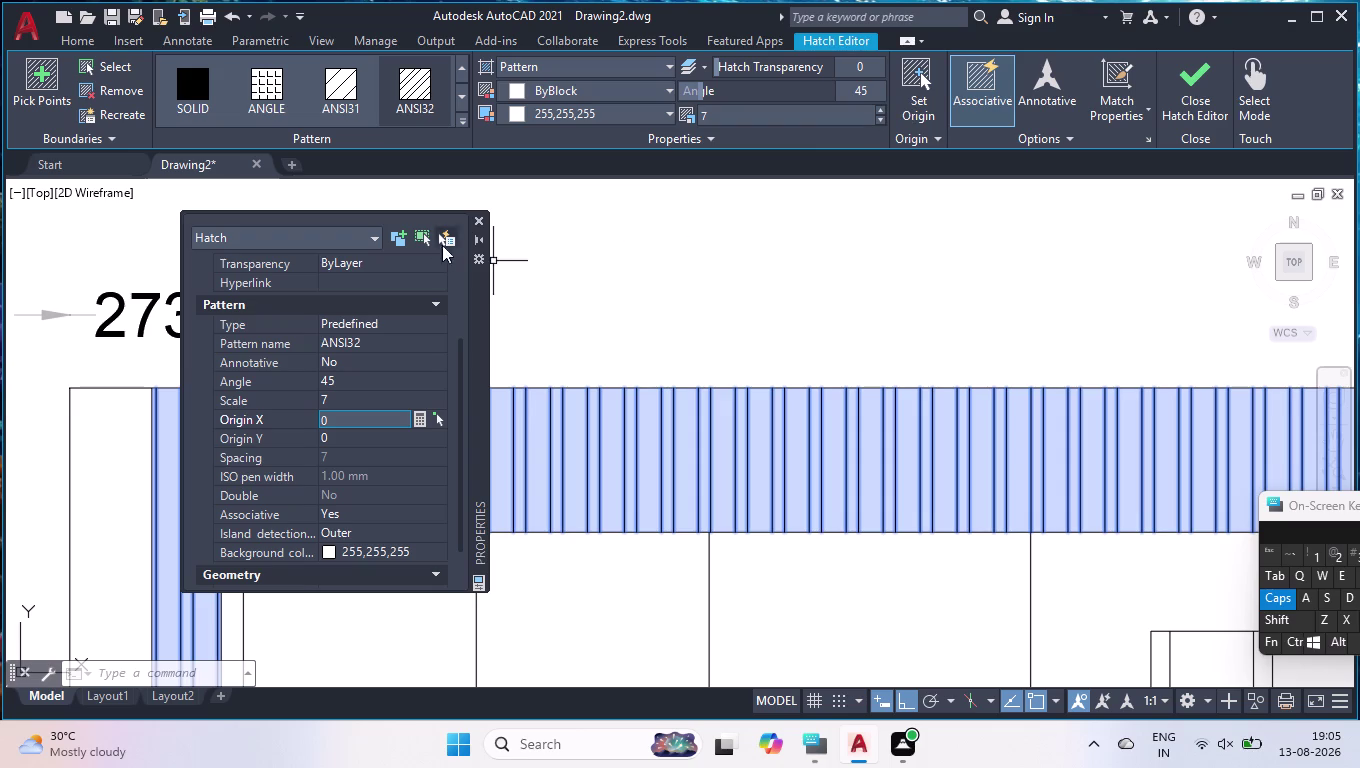
Close the Properties palette and erase the ANSI32 hatch on the top soffit.
click(480, 221)
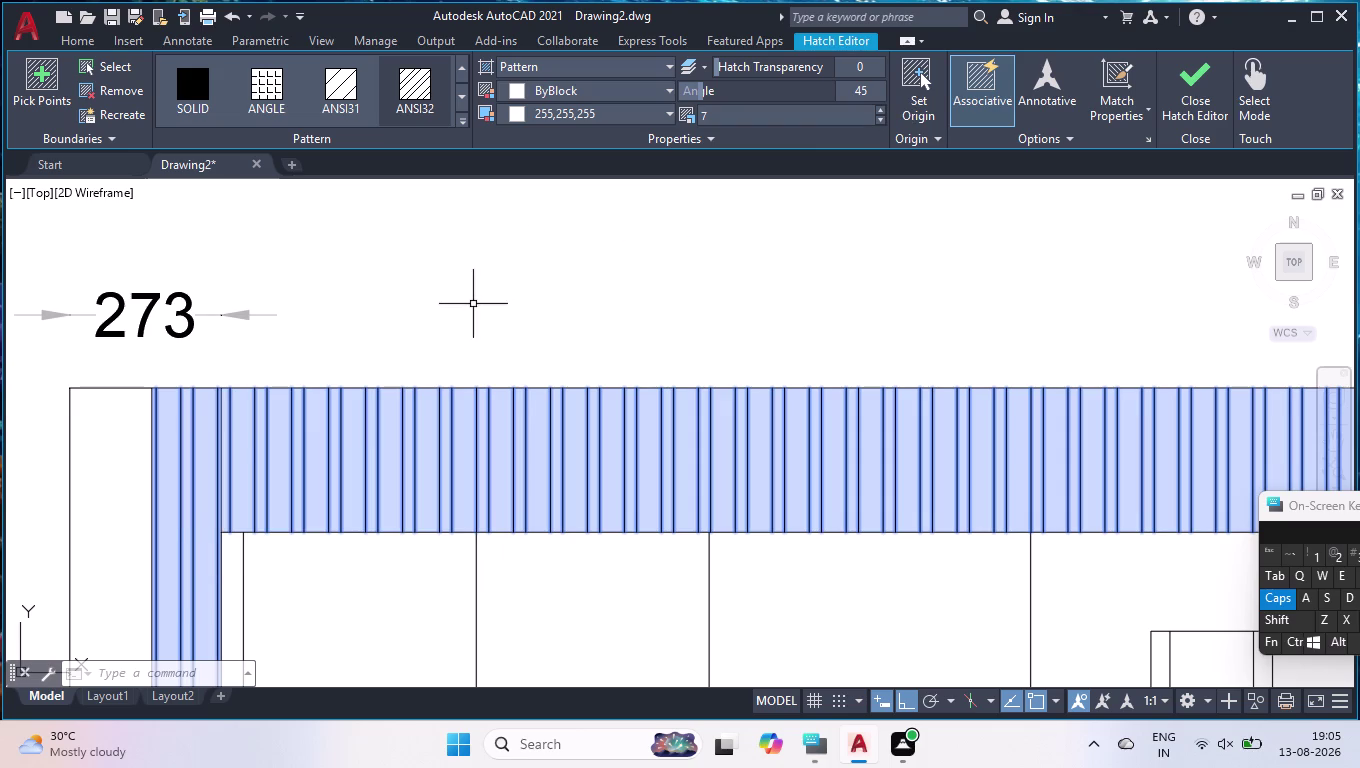
key(Return)
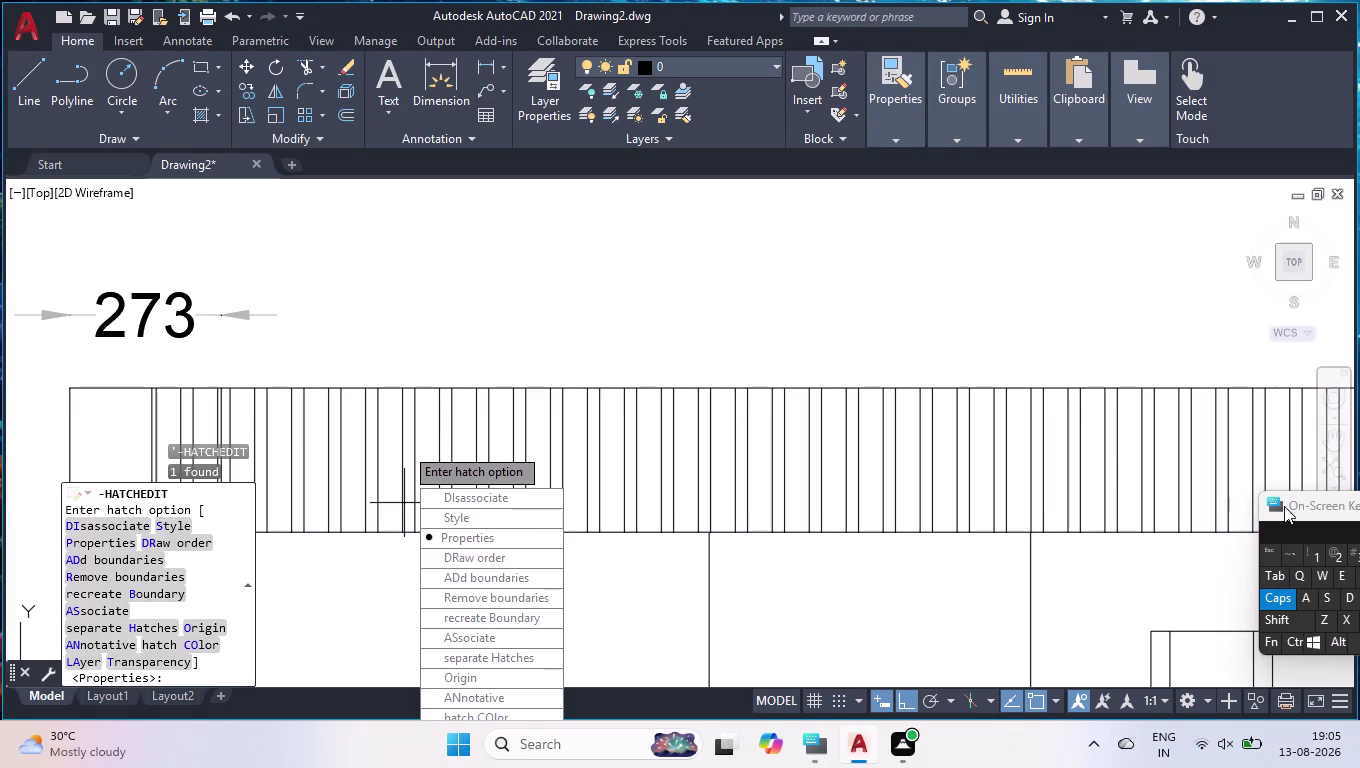
key(Escape)
scroll(down, 3)
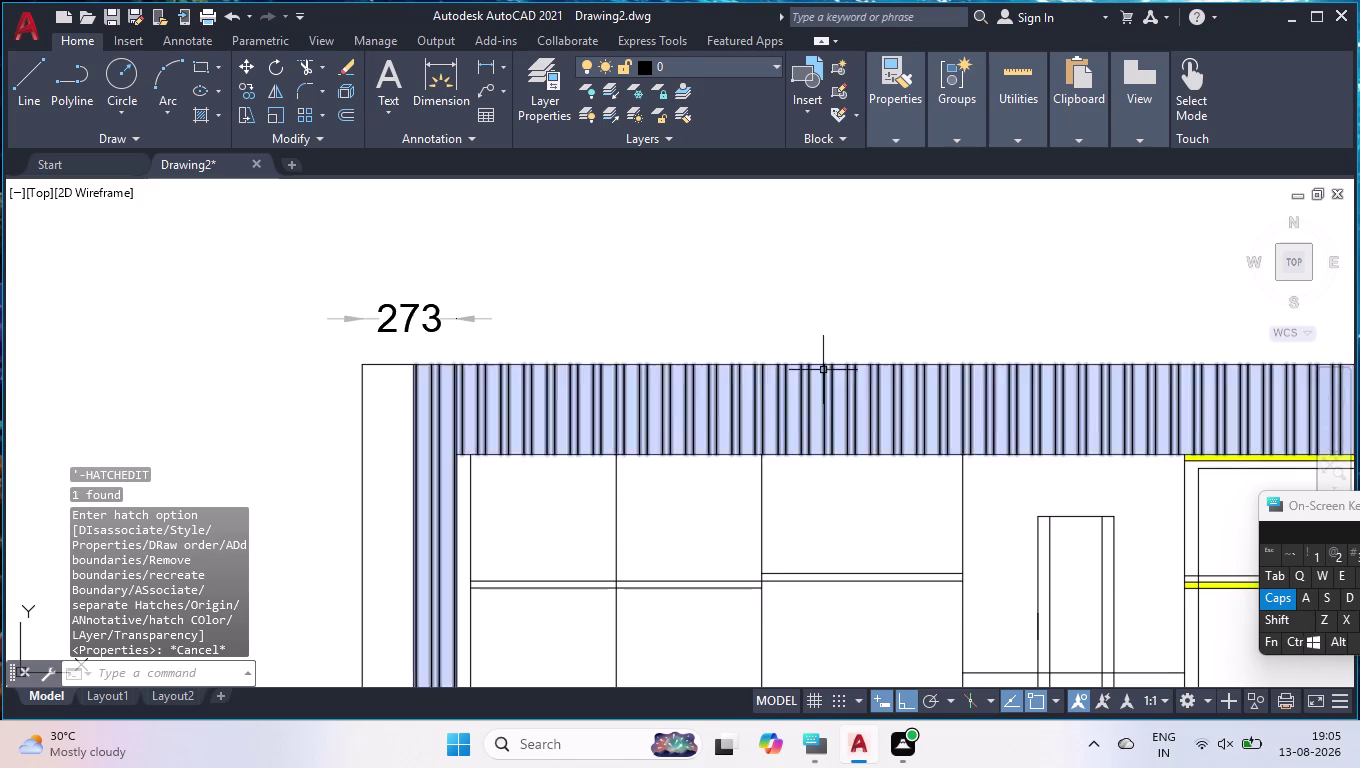
scroll(down, 3)
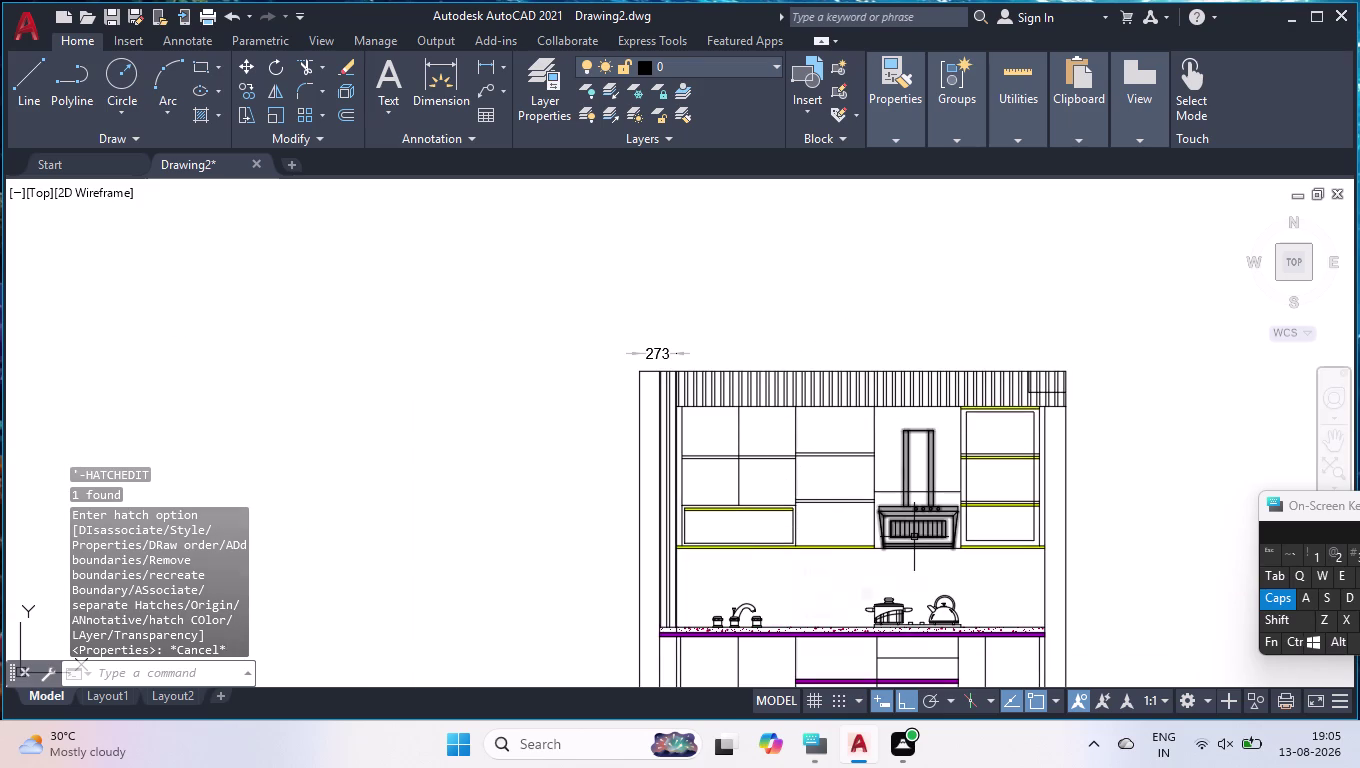
scroll(up, 3)
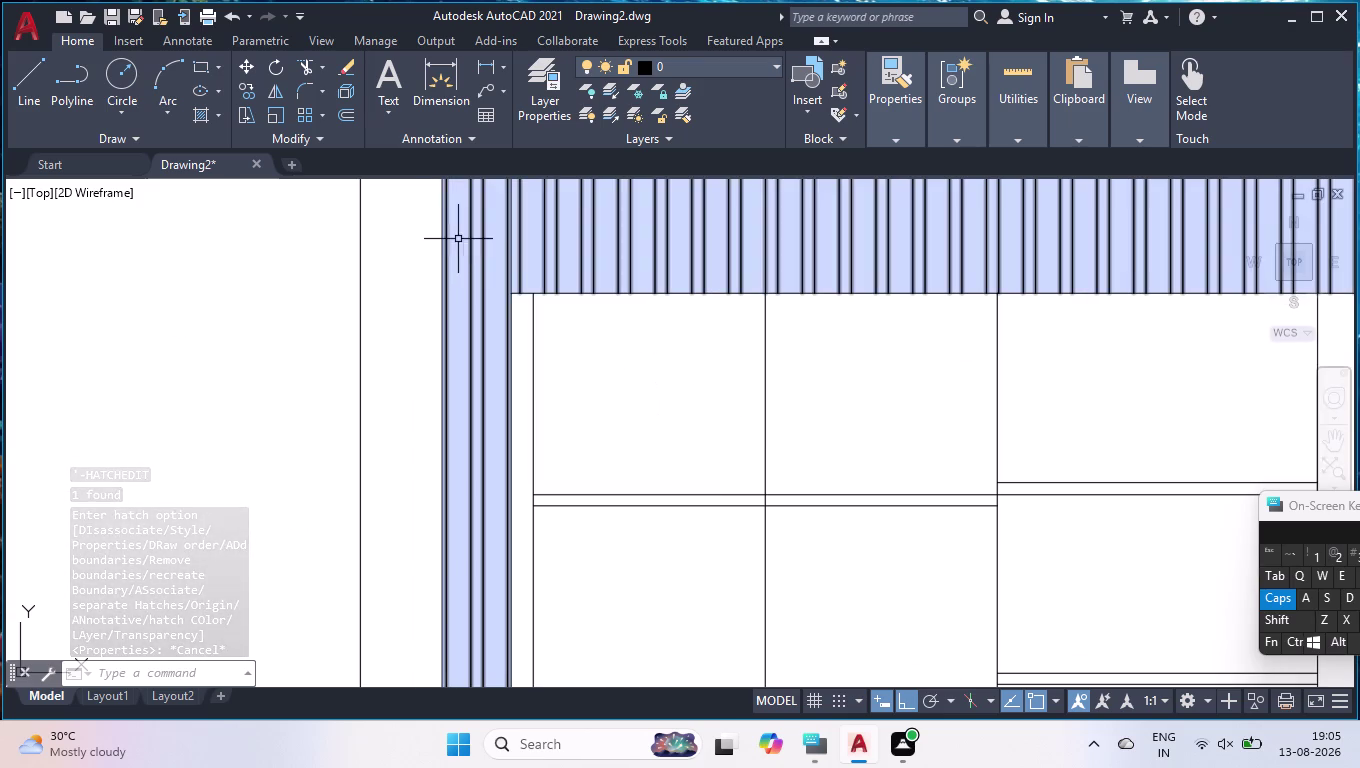
click(485, 286)
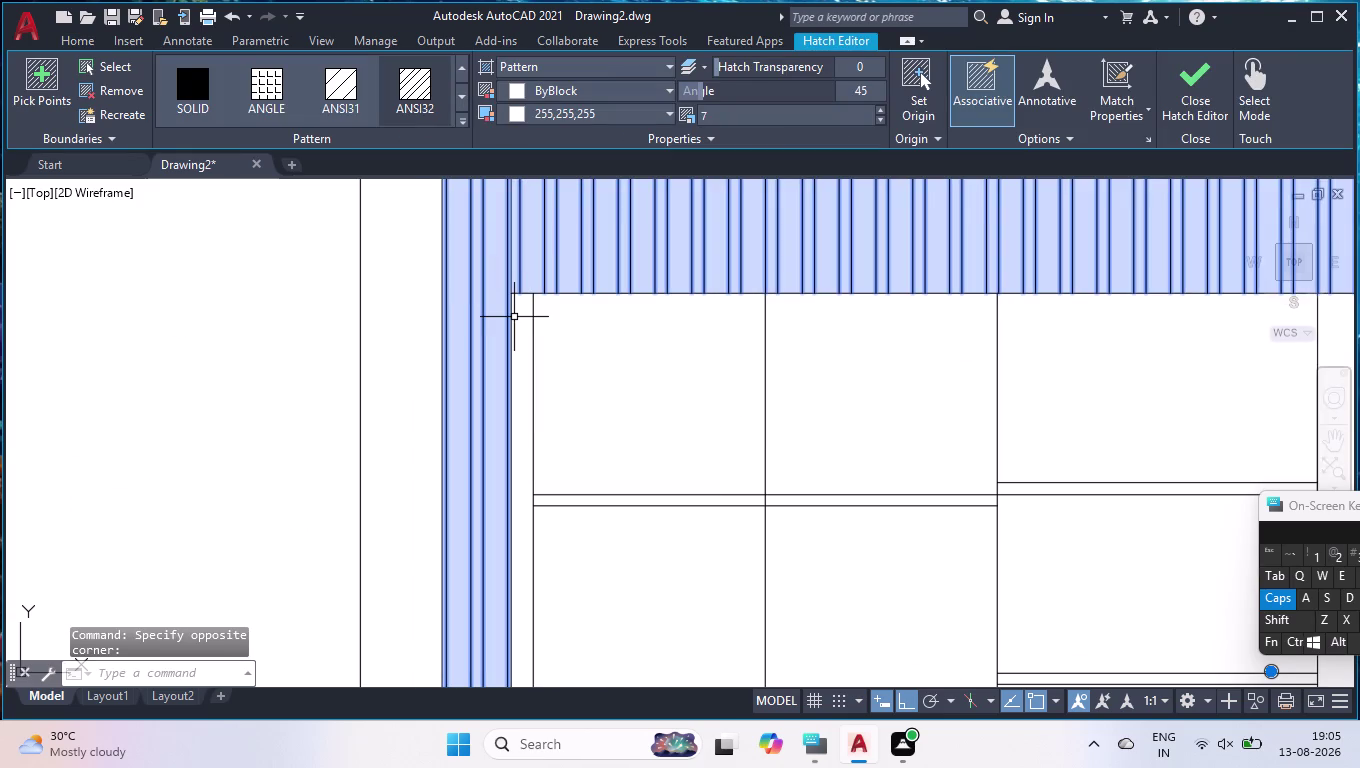
key(Delete)
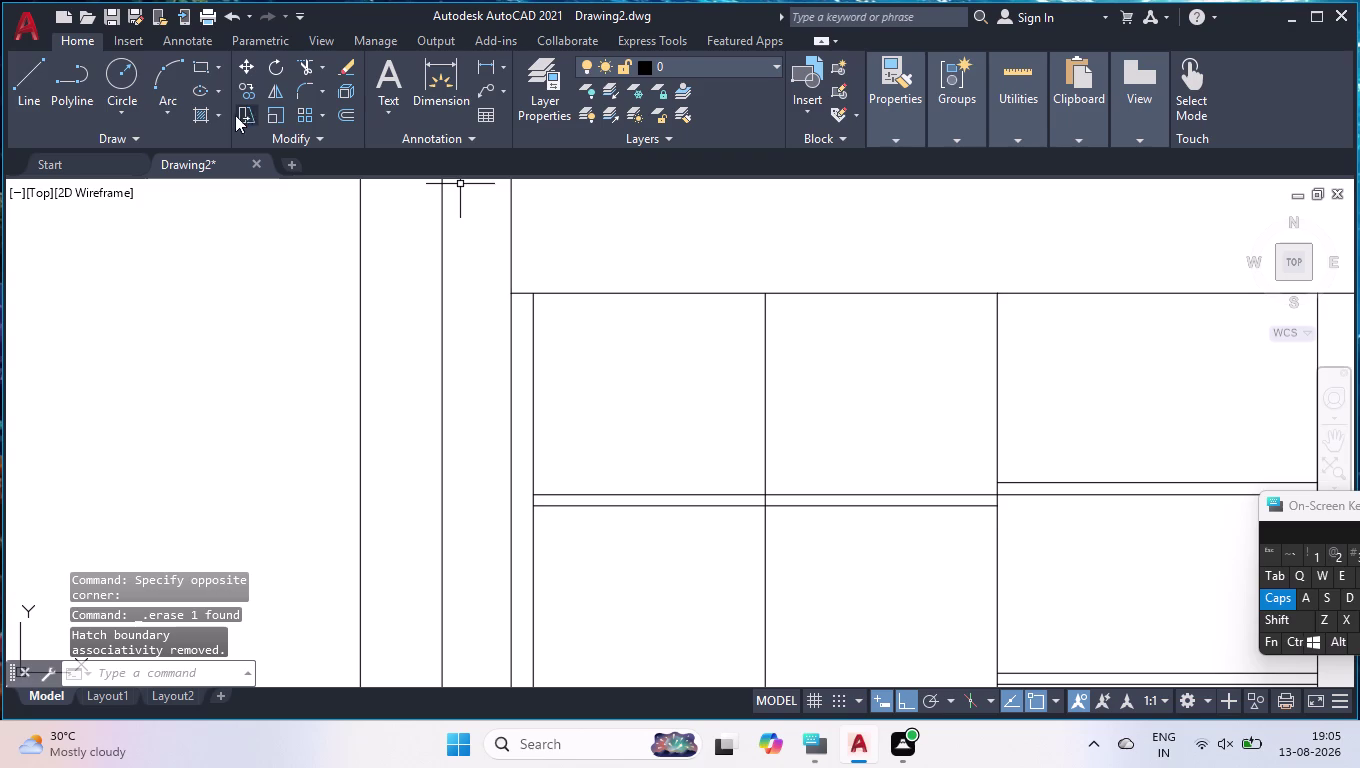
click(201, 115)
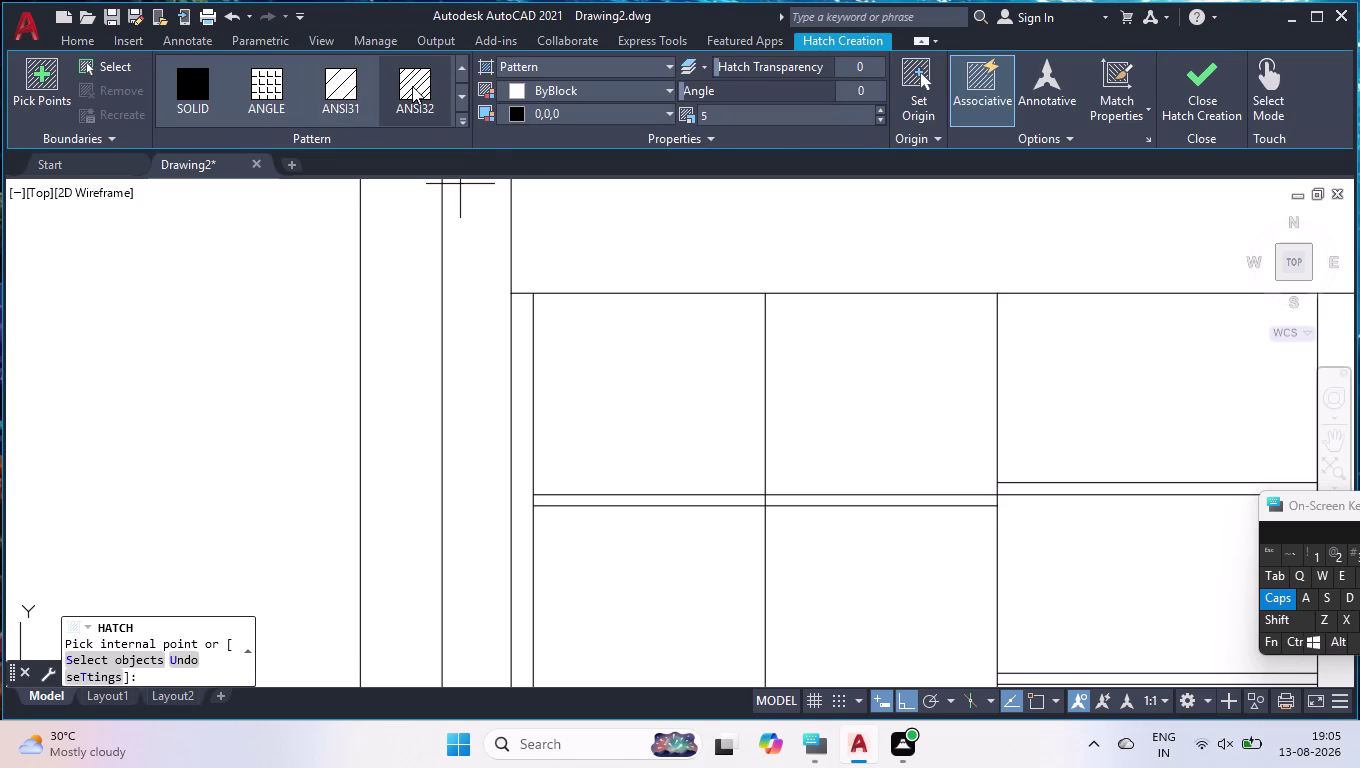
click(649, 232)
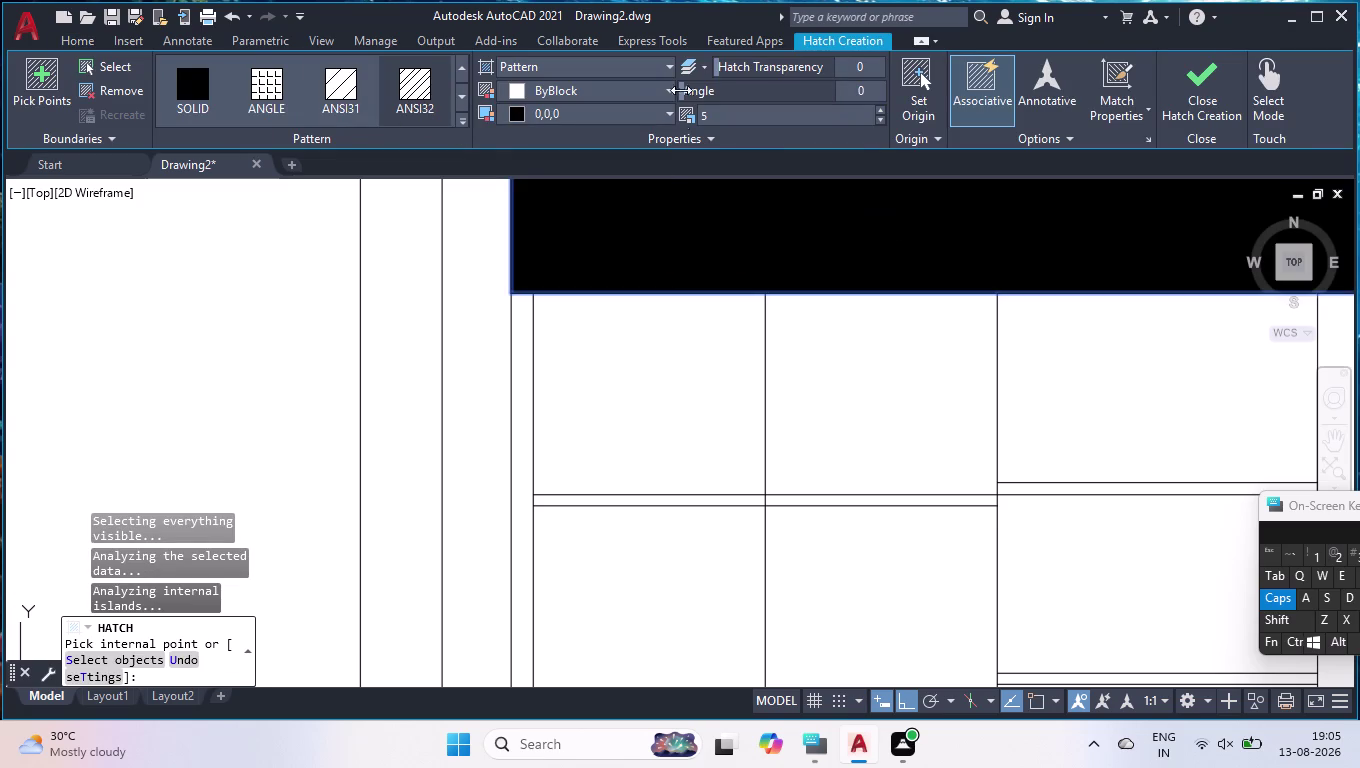
click(625, 117)
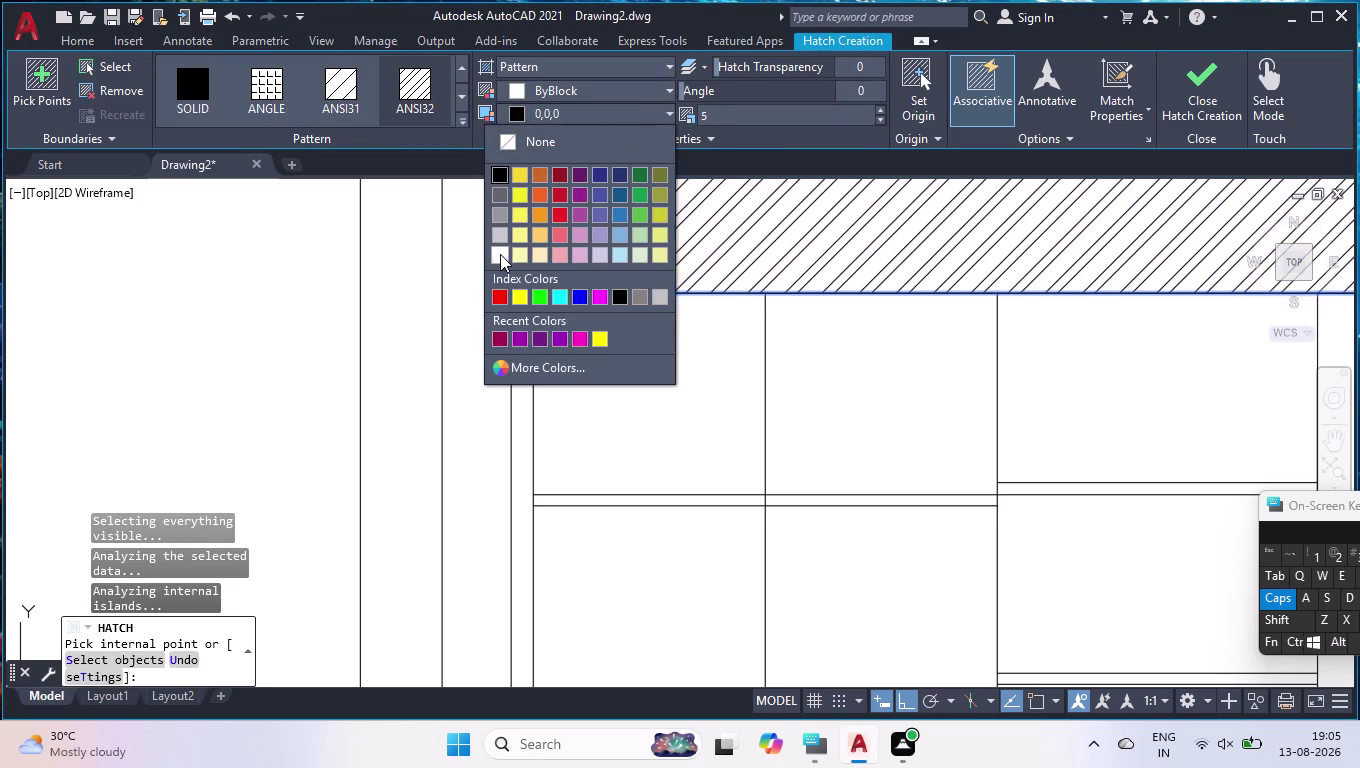
click(500, 254)
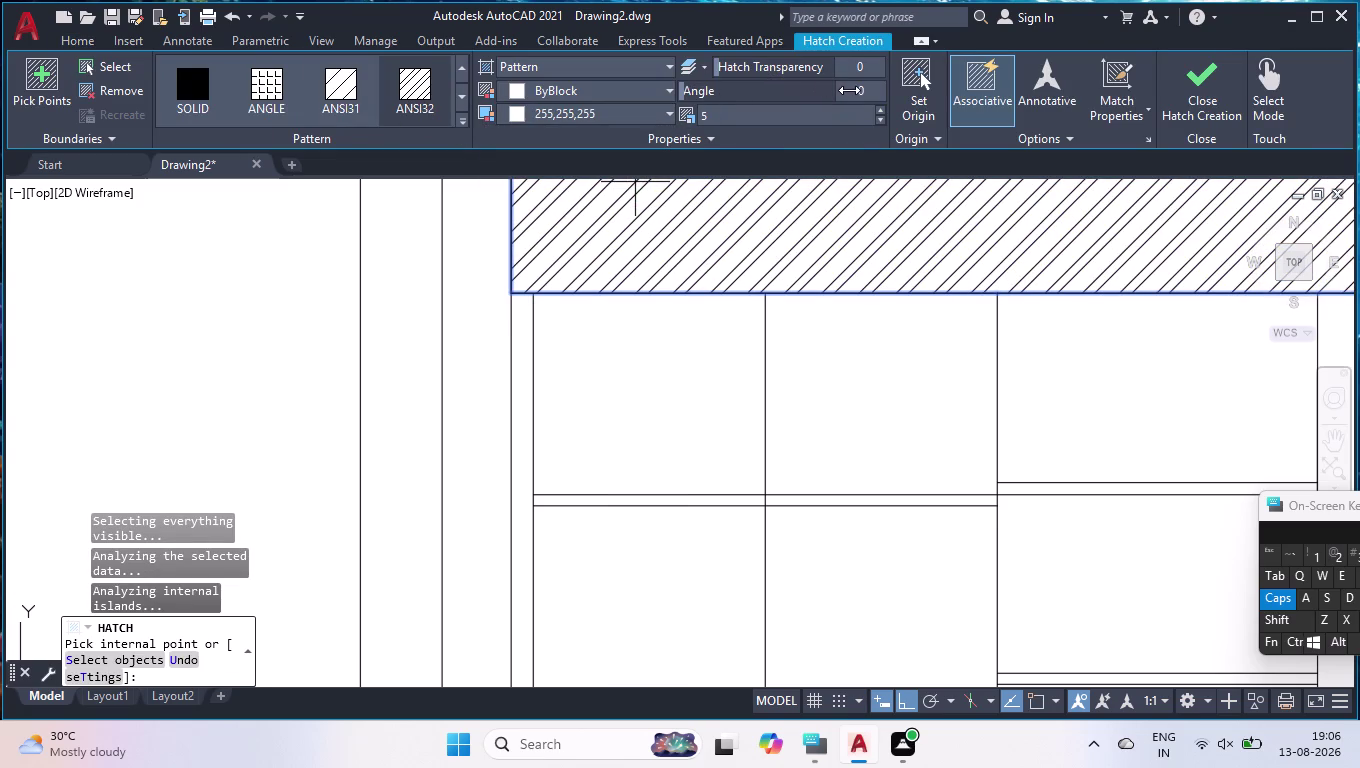
click(851, 90)
text(45)
key(Return)
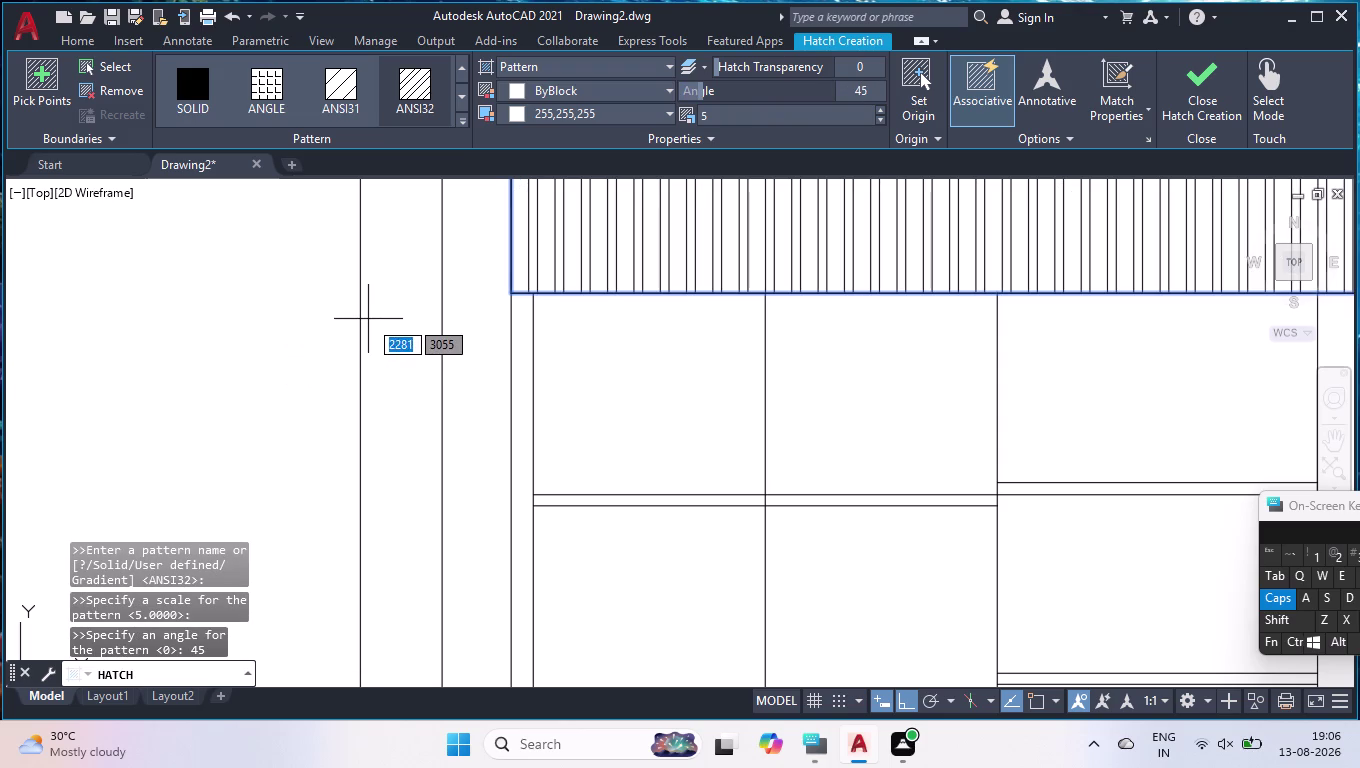
click(375, 318)
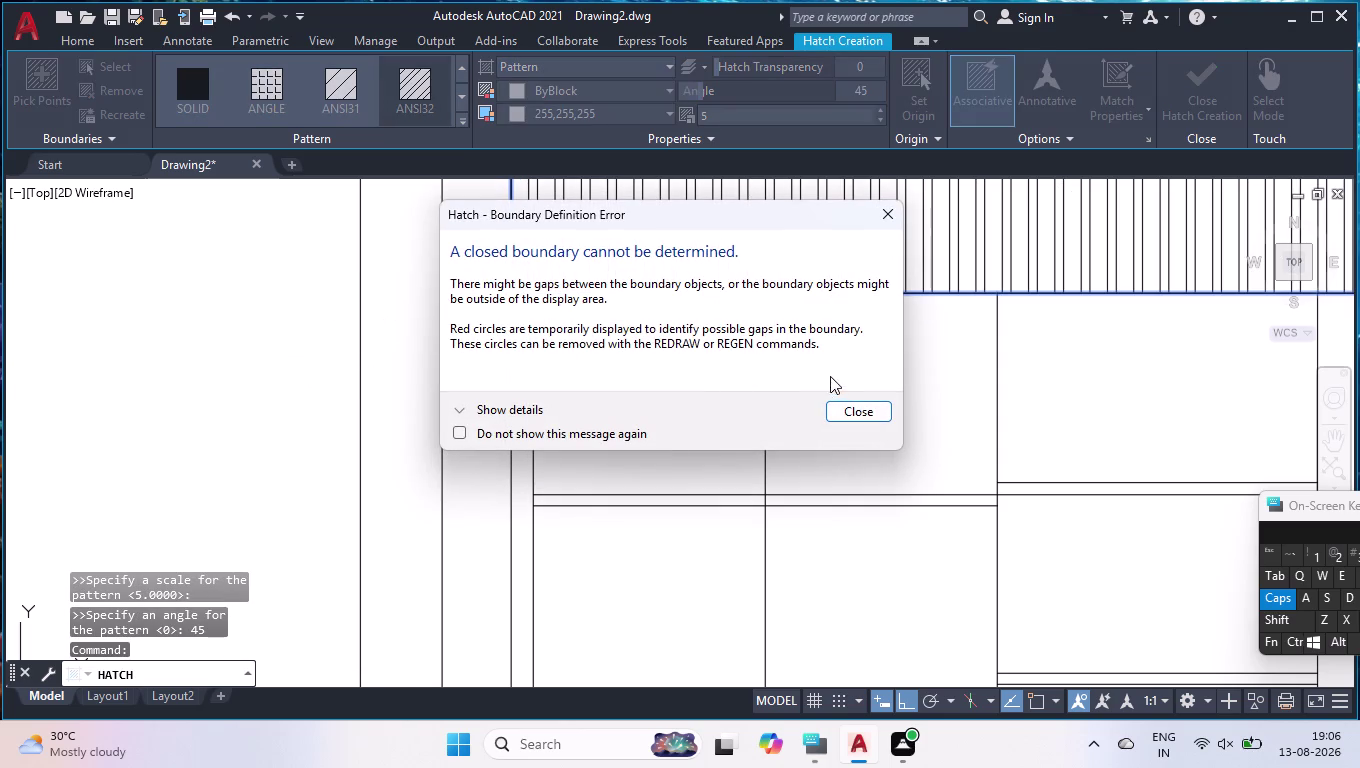
click(856, 410)
scroll(down, 3)
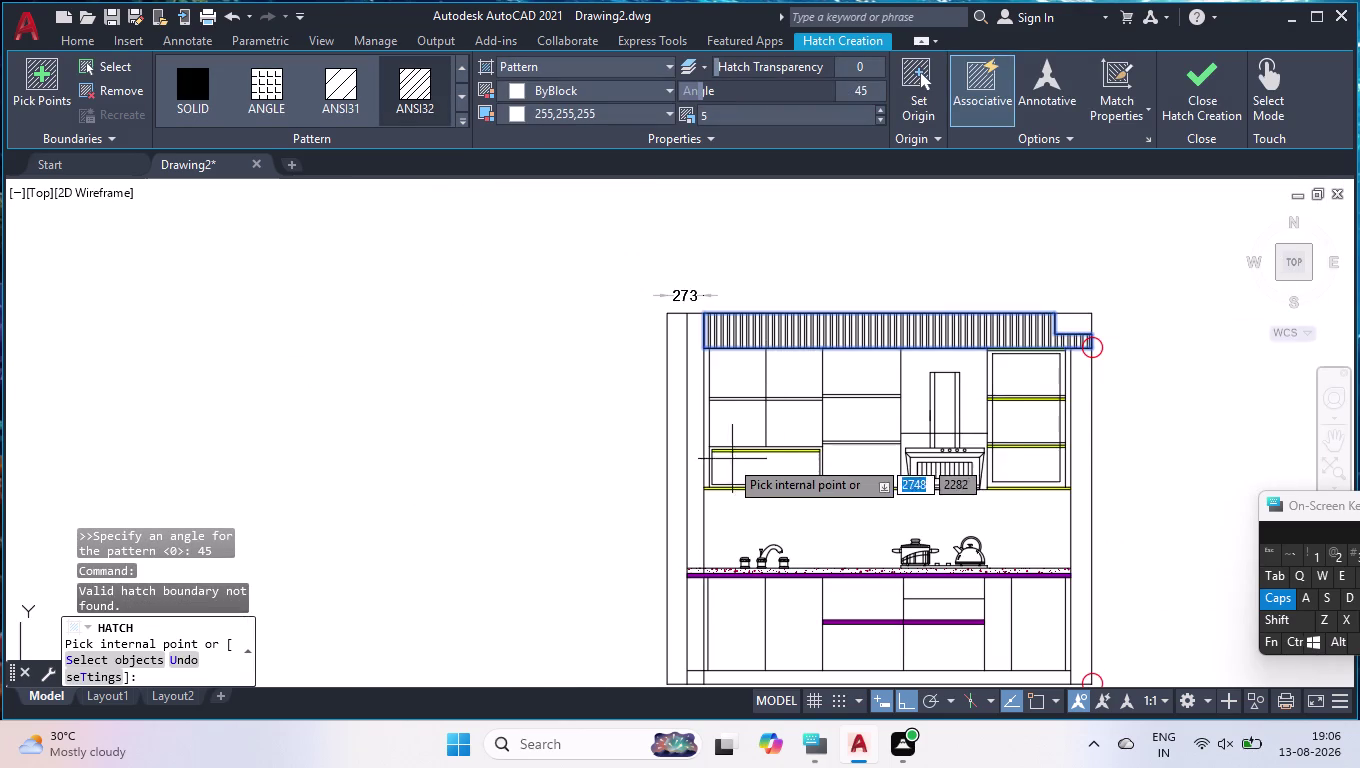
scroll(down, 3)
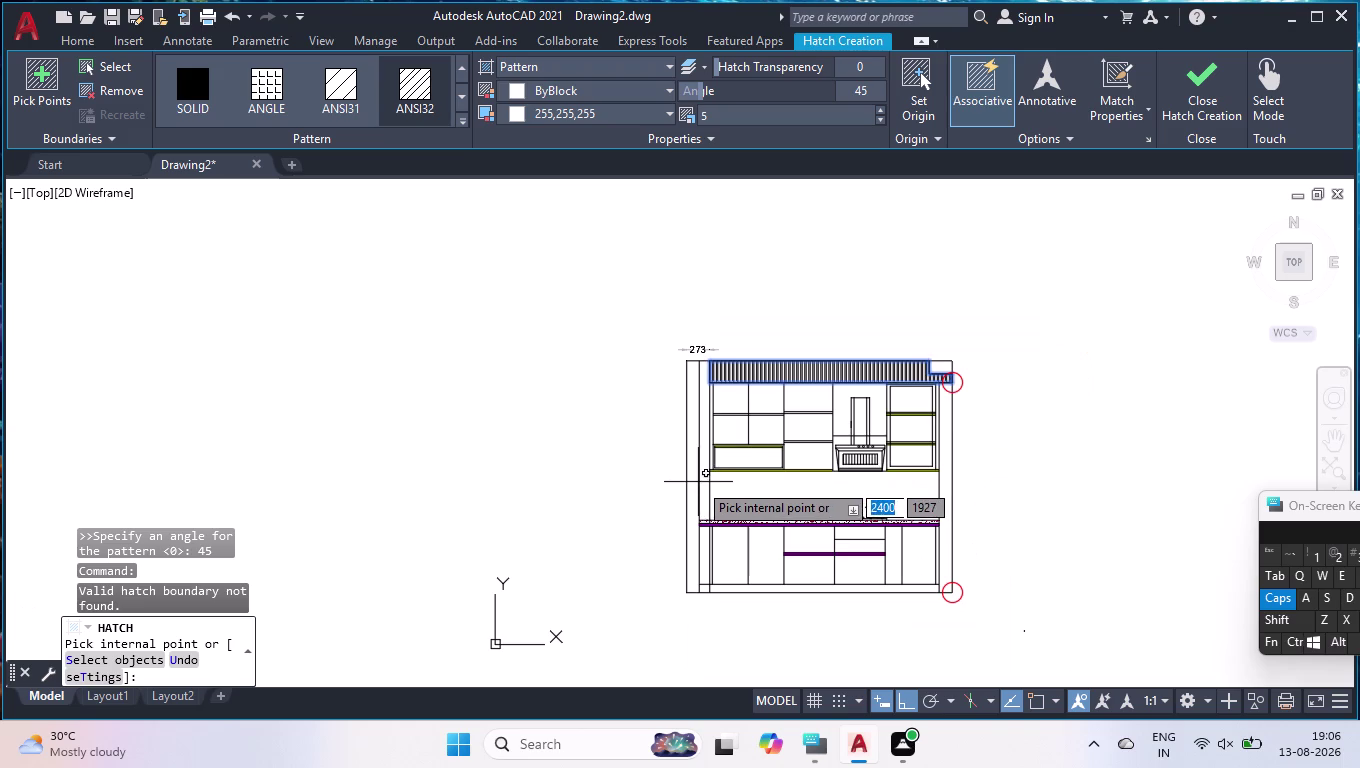
click(692, 475)
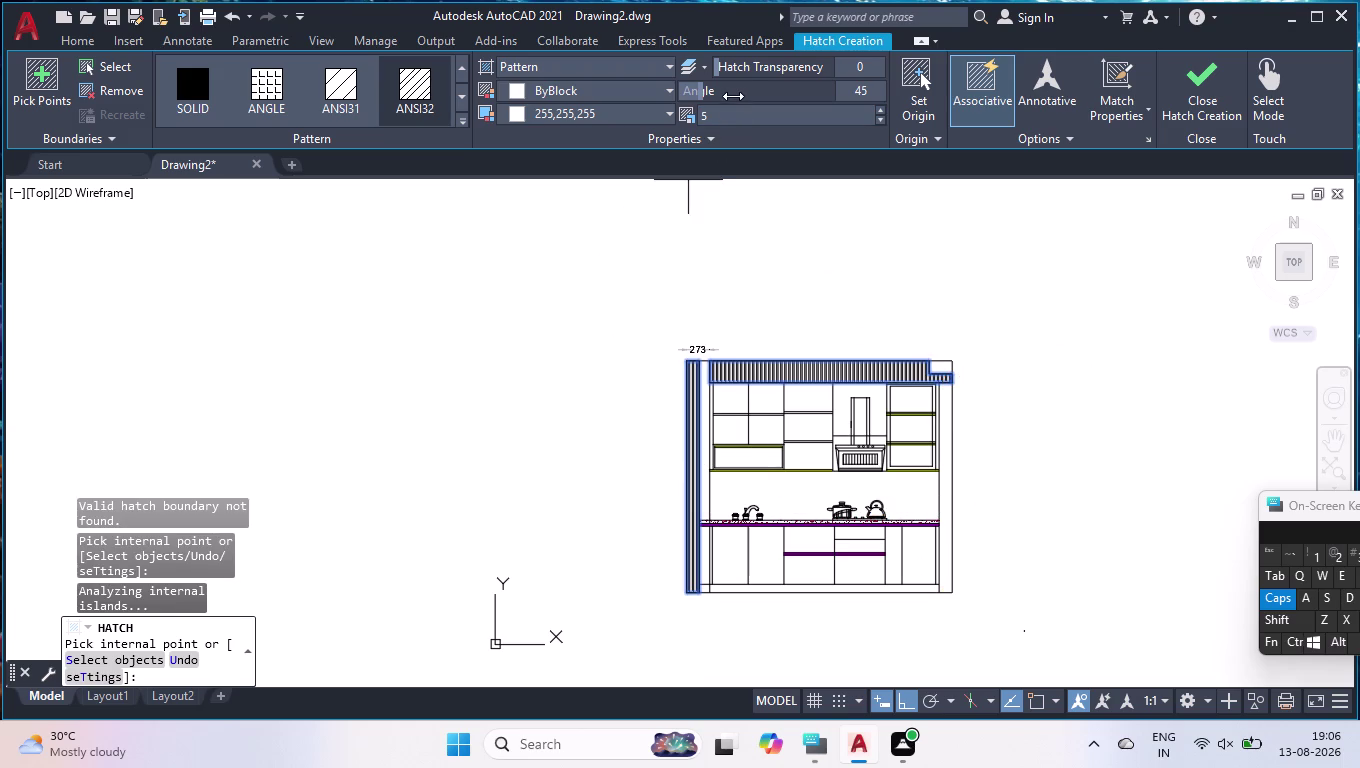
drag(737, 95, 755, 91)
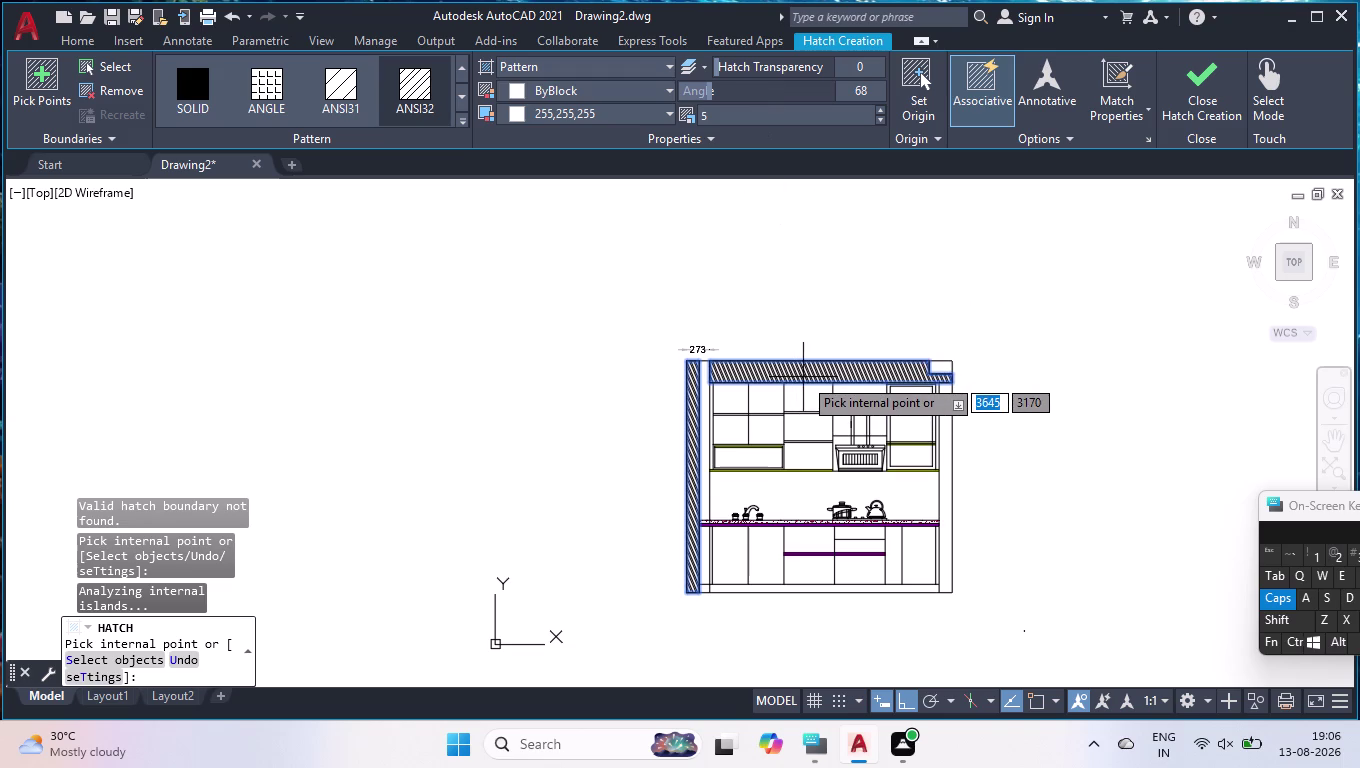
key(u)
key(Return)
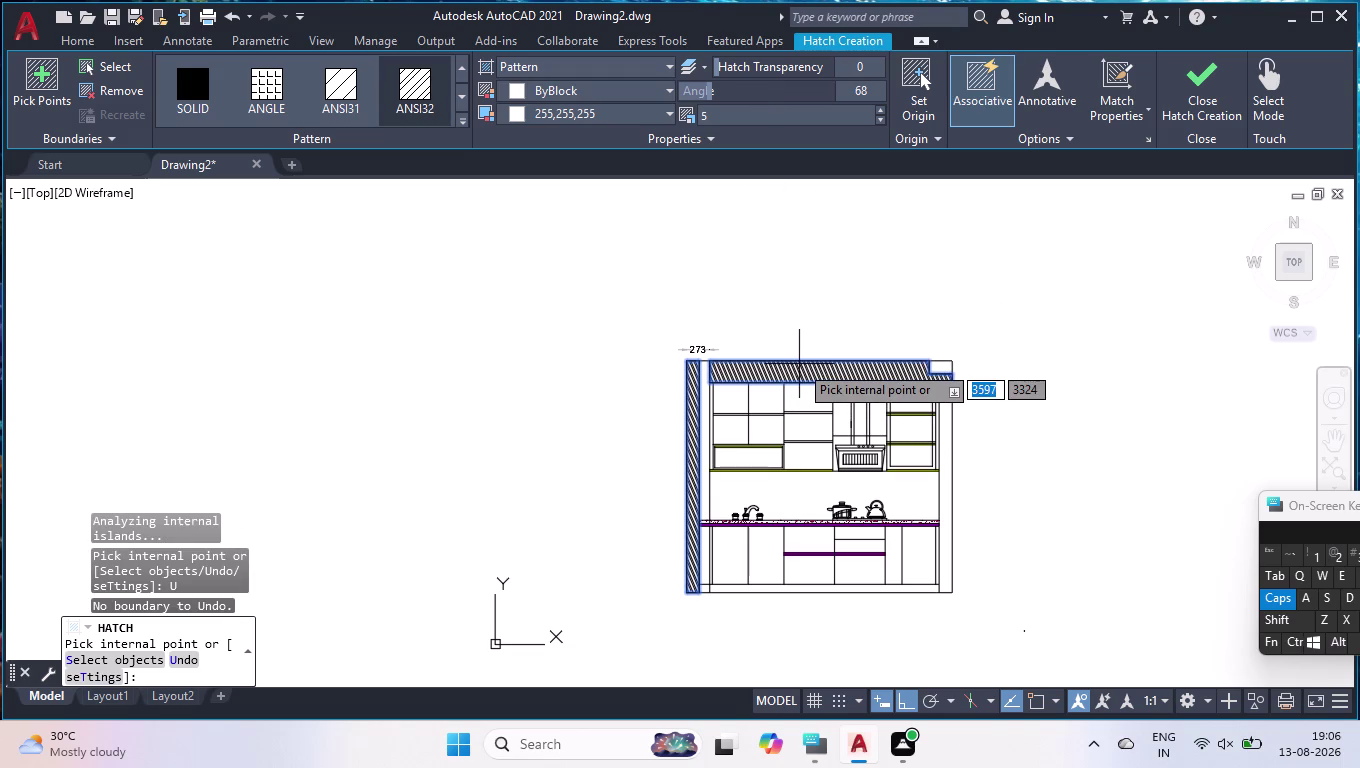
key(u)
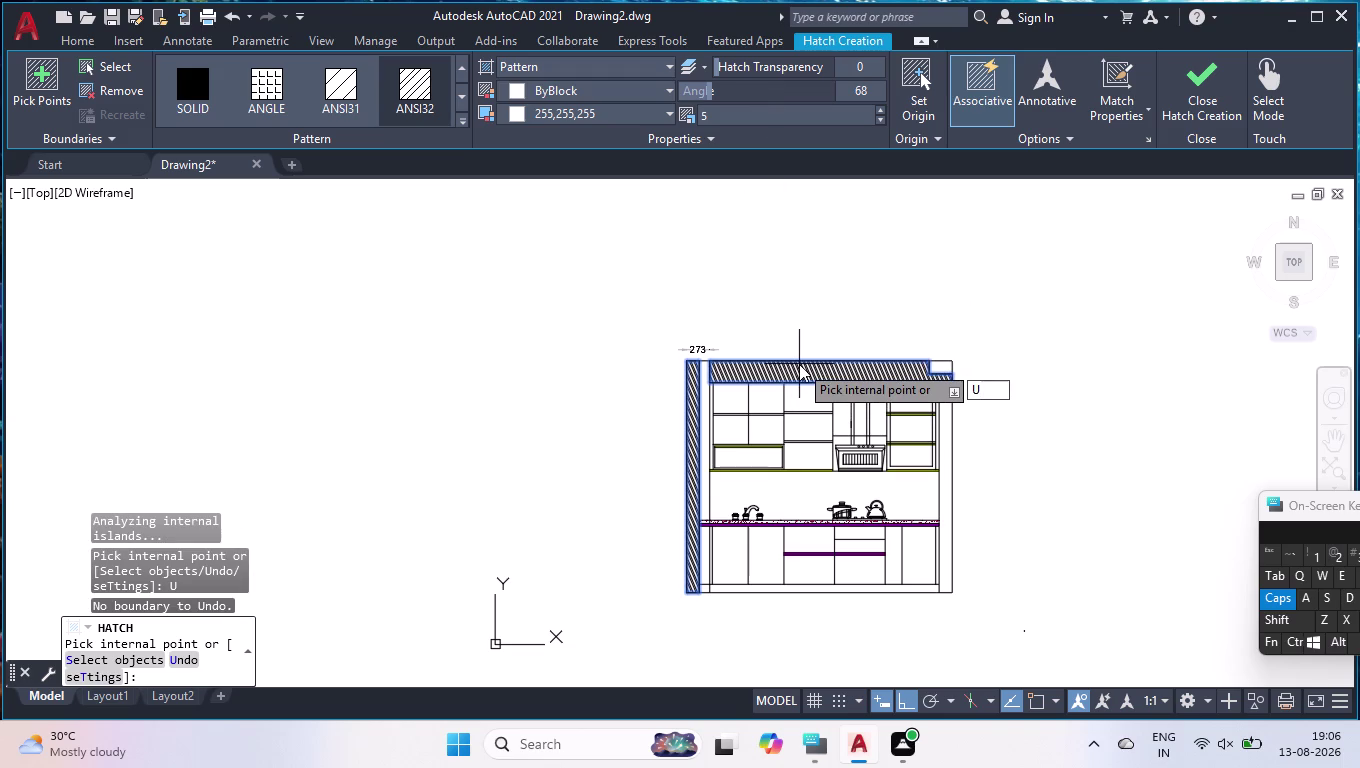
key(Escape)
key(u)
key(Return)
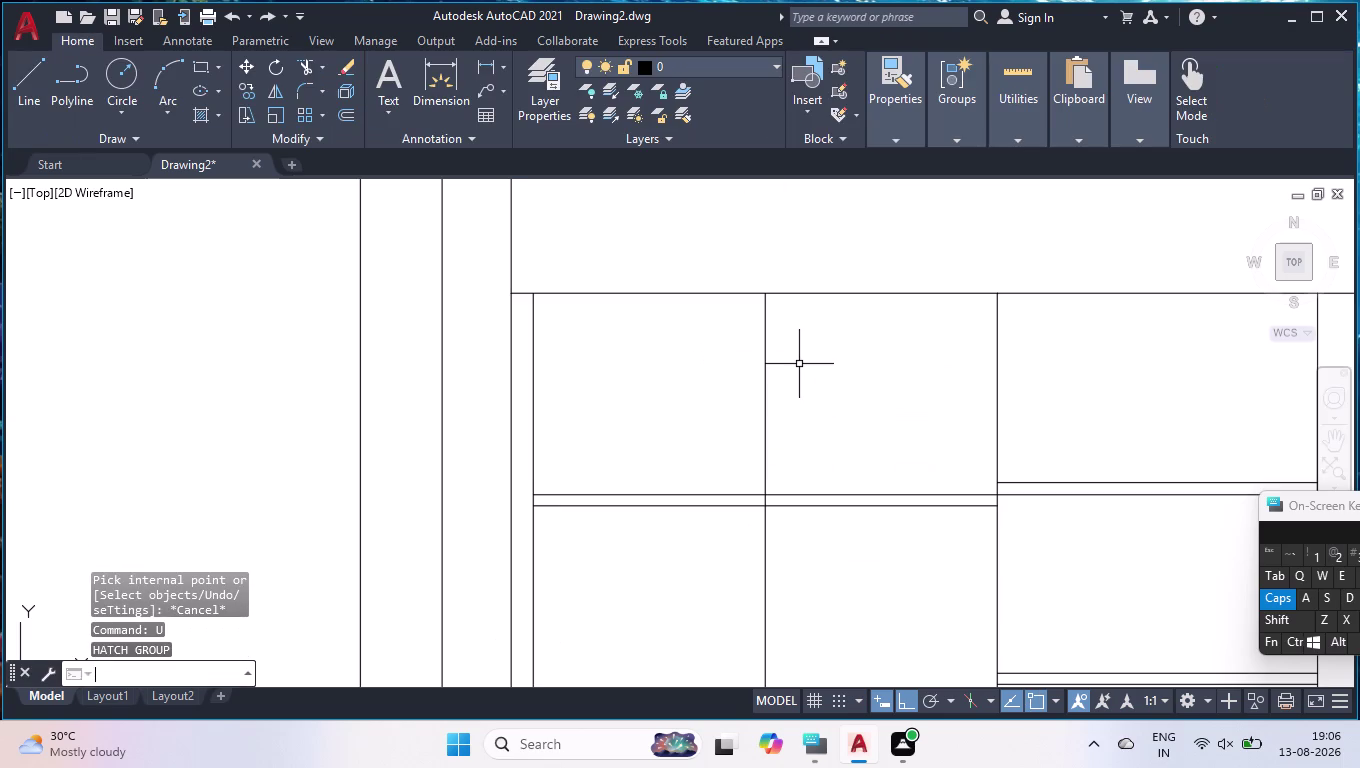
Start a hatch with a 45° angle and white background, then cancel before placing it.
scroll(down, 3)
scroll(down, 3)
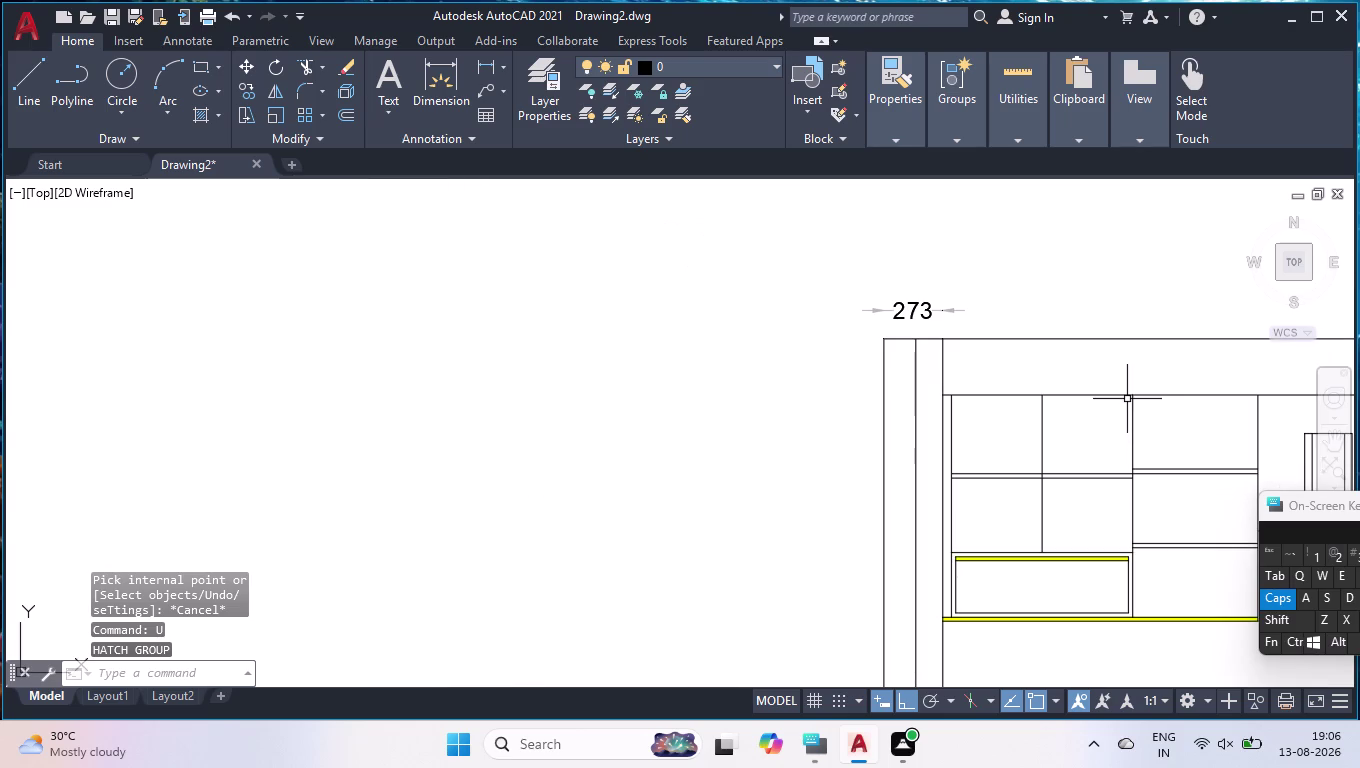
scroll(down, 3)
scroll(up, 3)
scroll(up, 3)
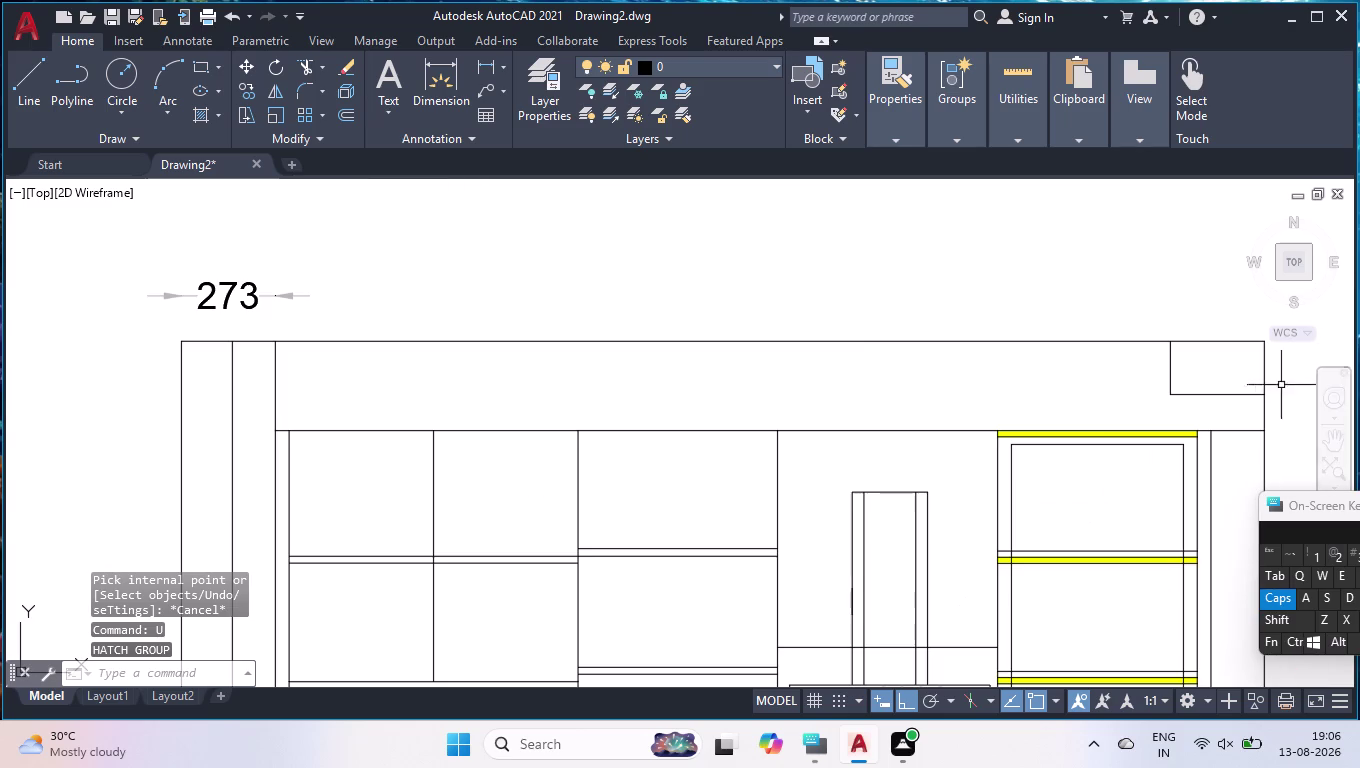
click(206, 111)
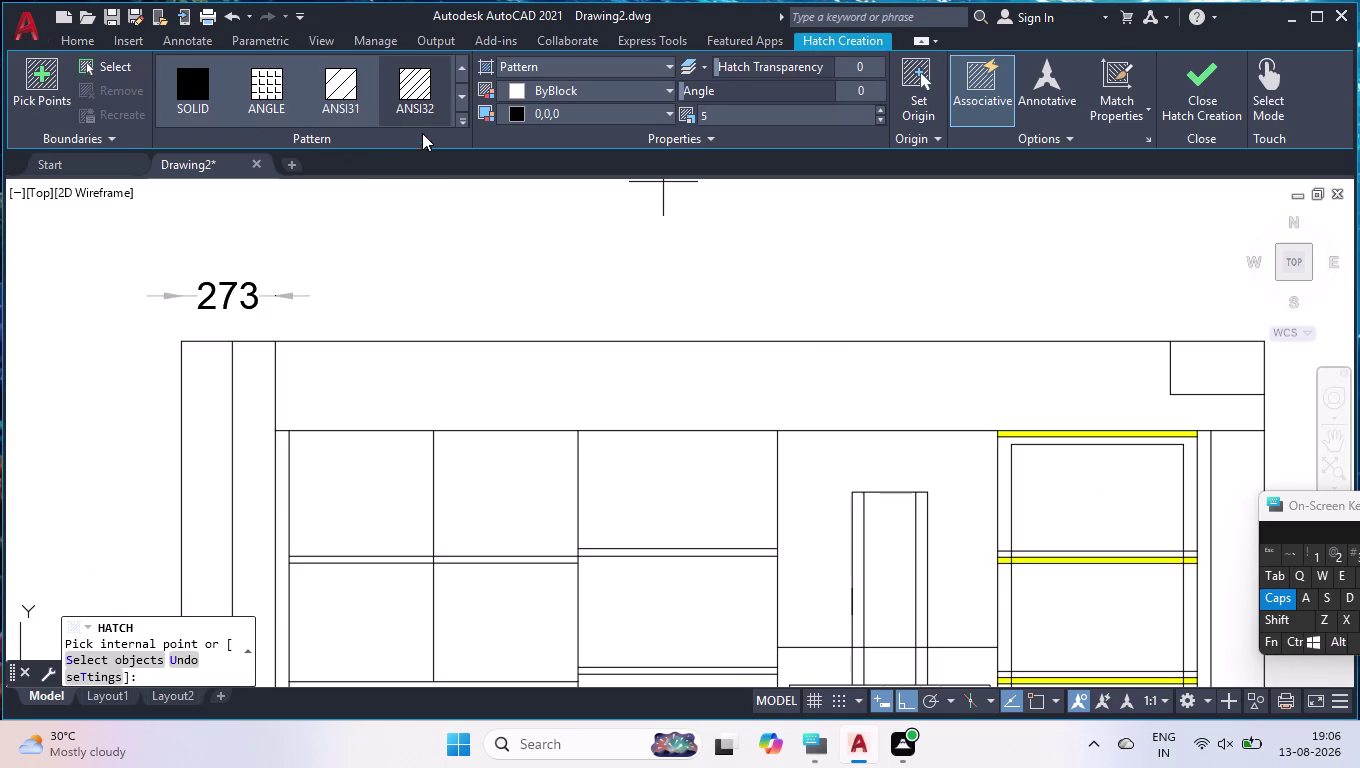
click(424, 115)
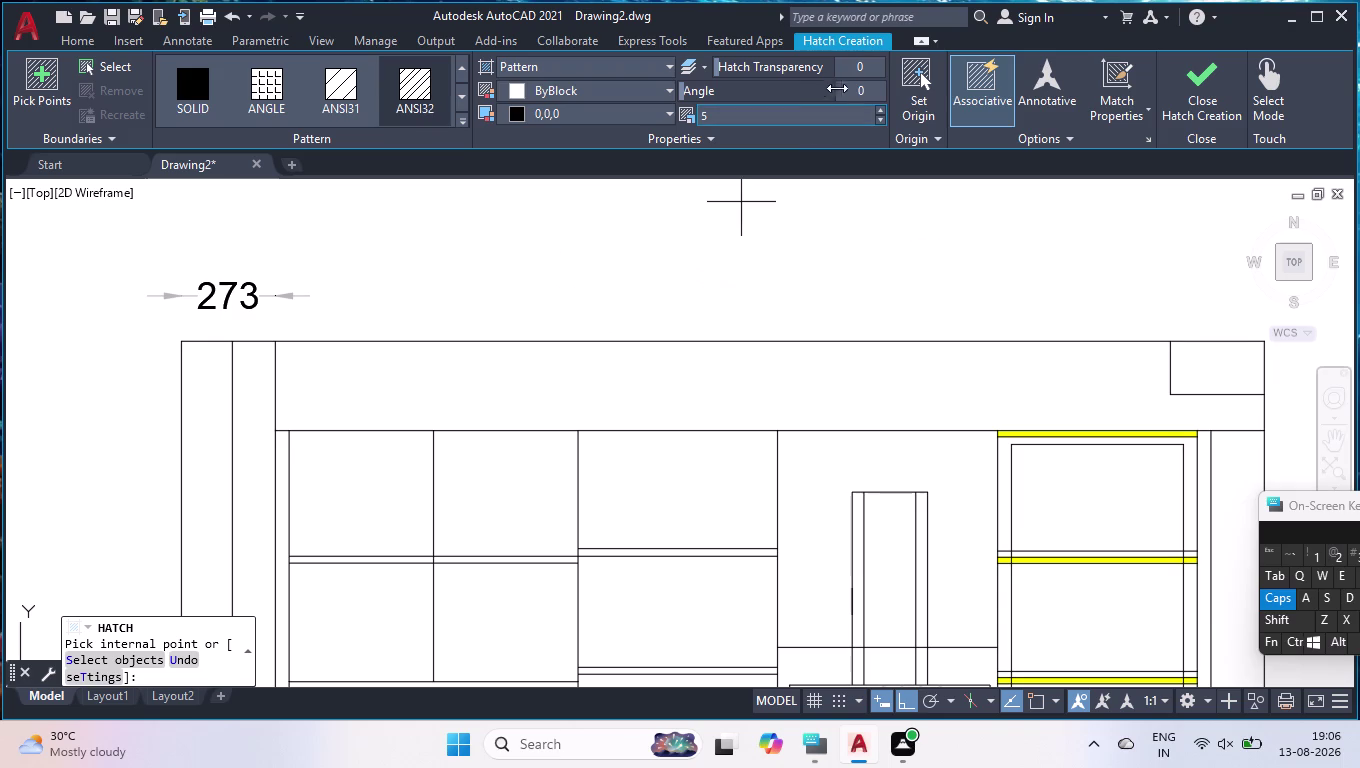
click(876, 96)
text(45)
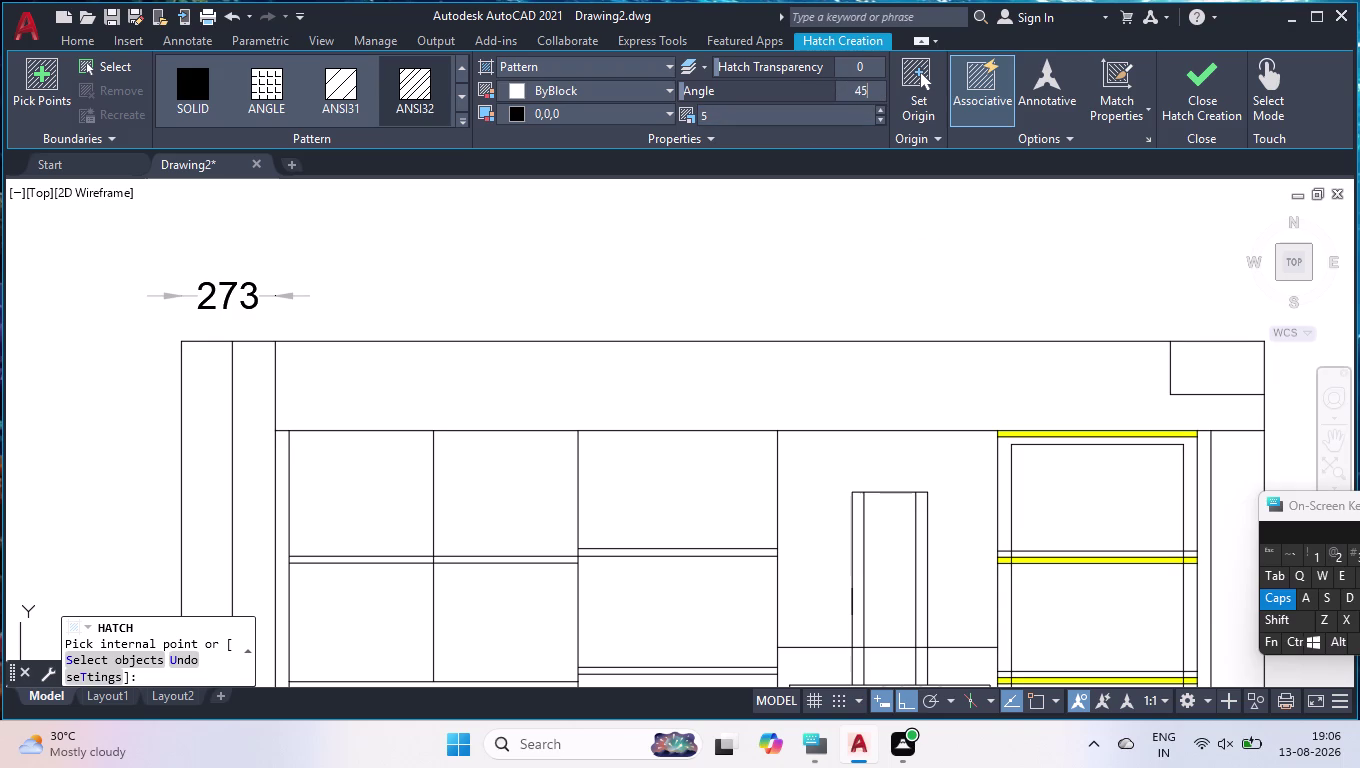
click(602, 116)
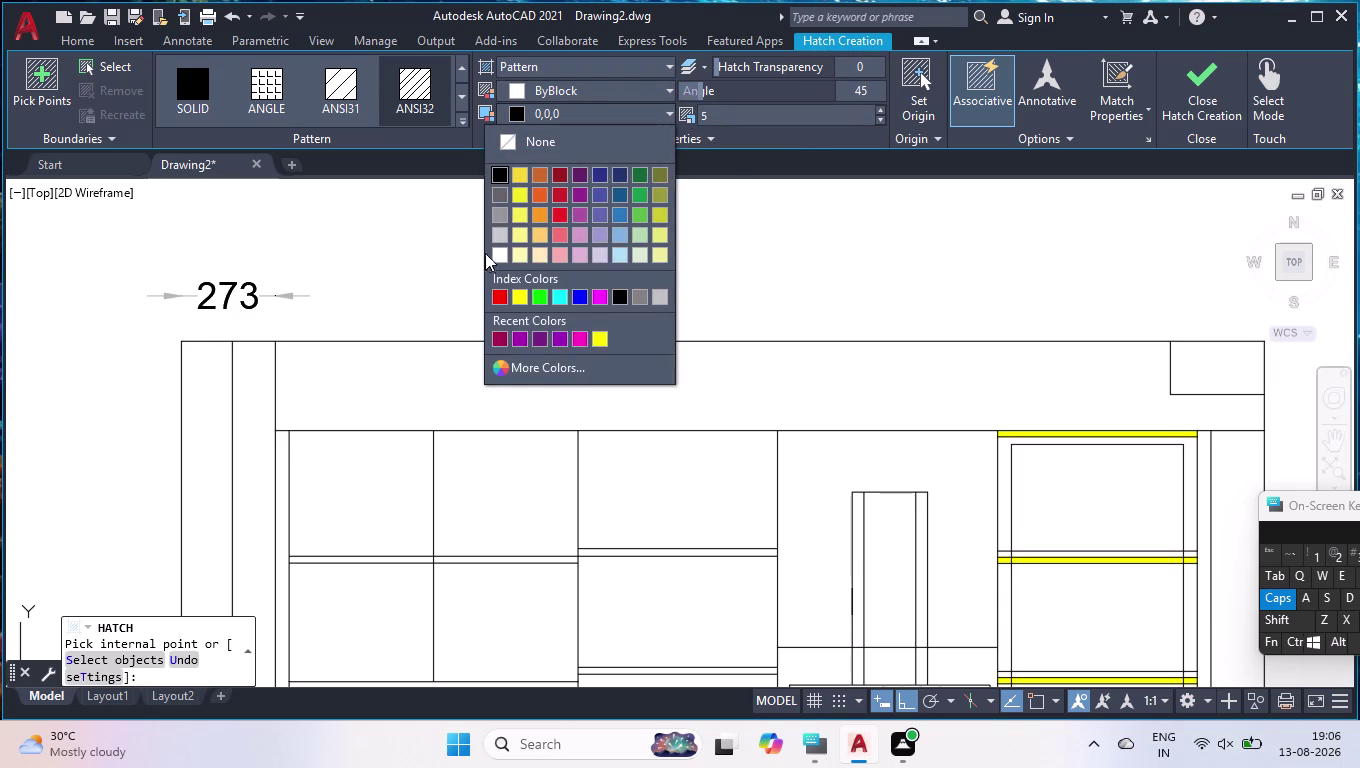
click(491, 256)
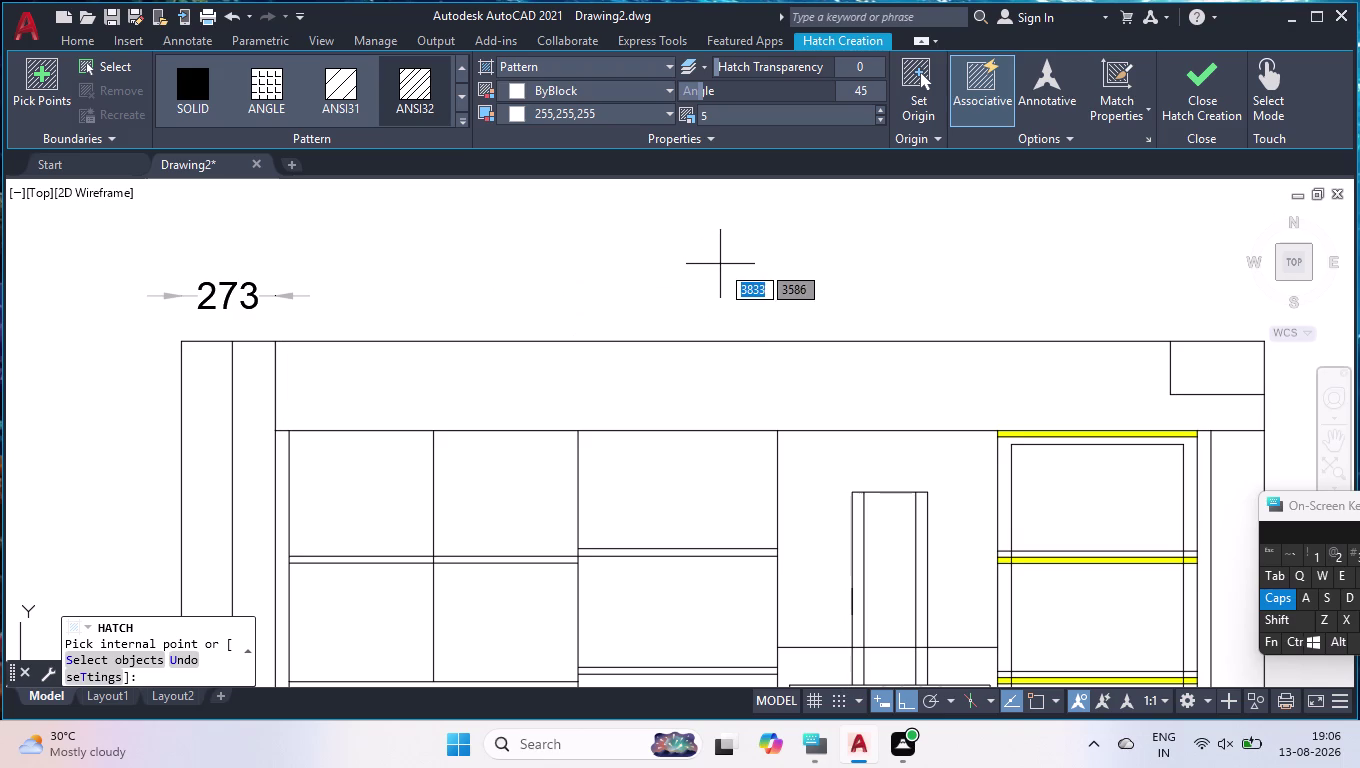
key(Escape)
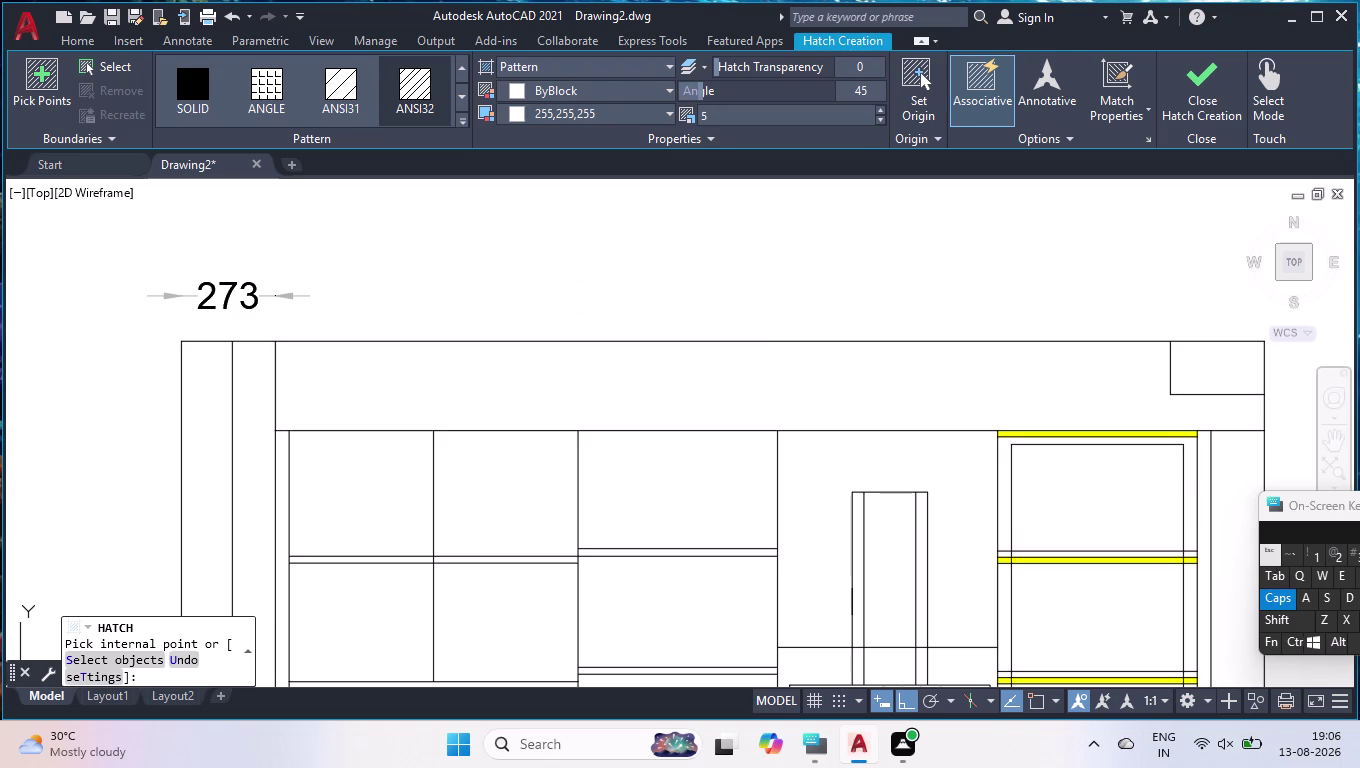
Extend the right vertical line up to the corner box boundary with EX.
text(E)
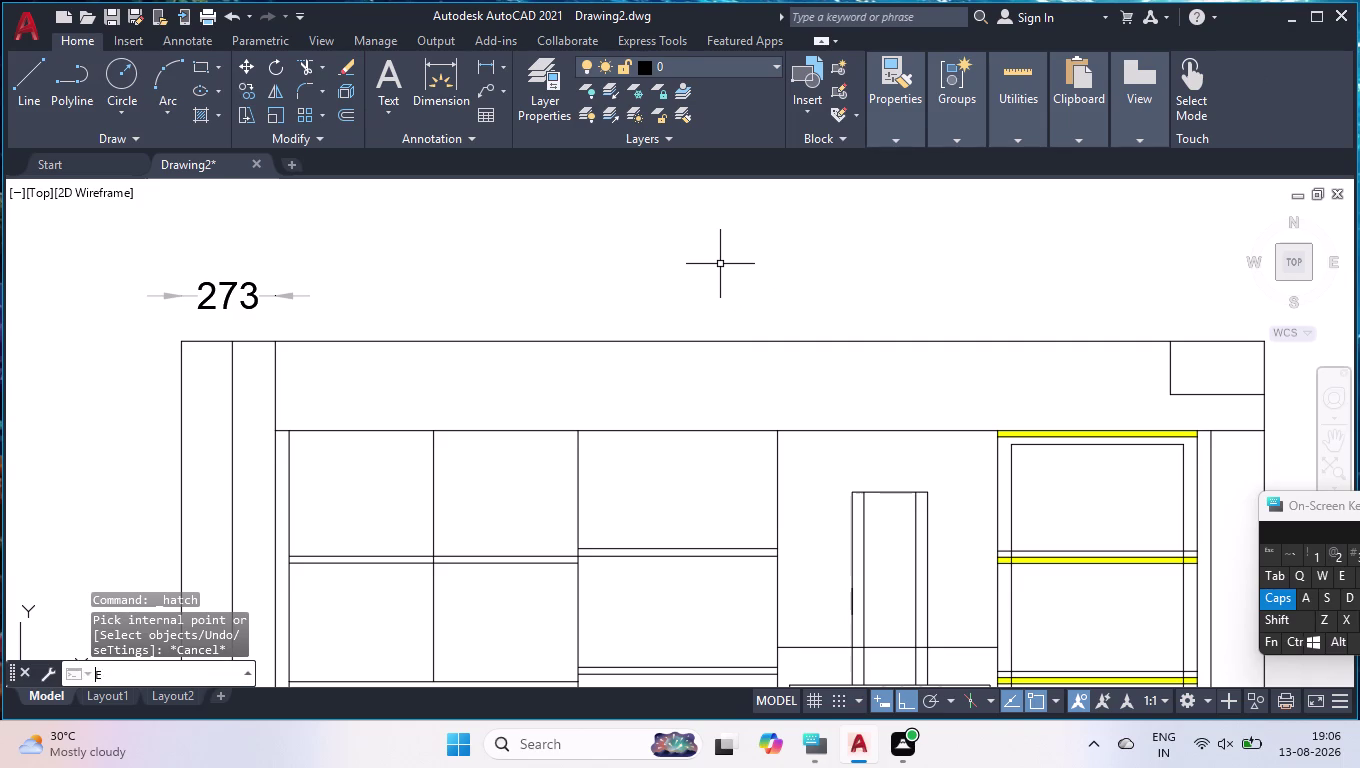
text(X)
key(Return)
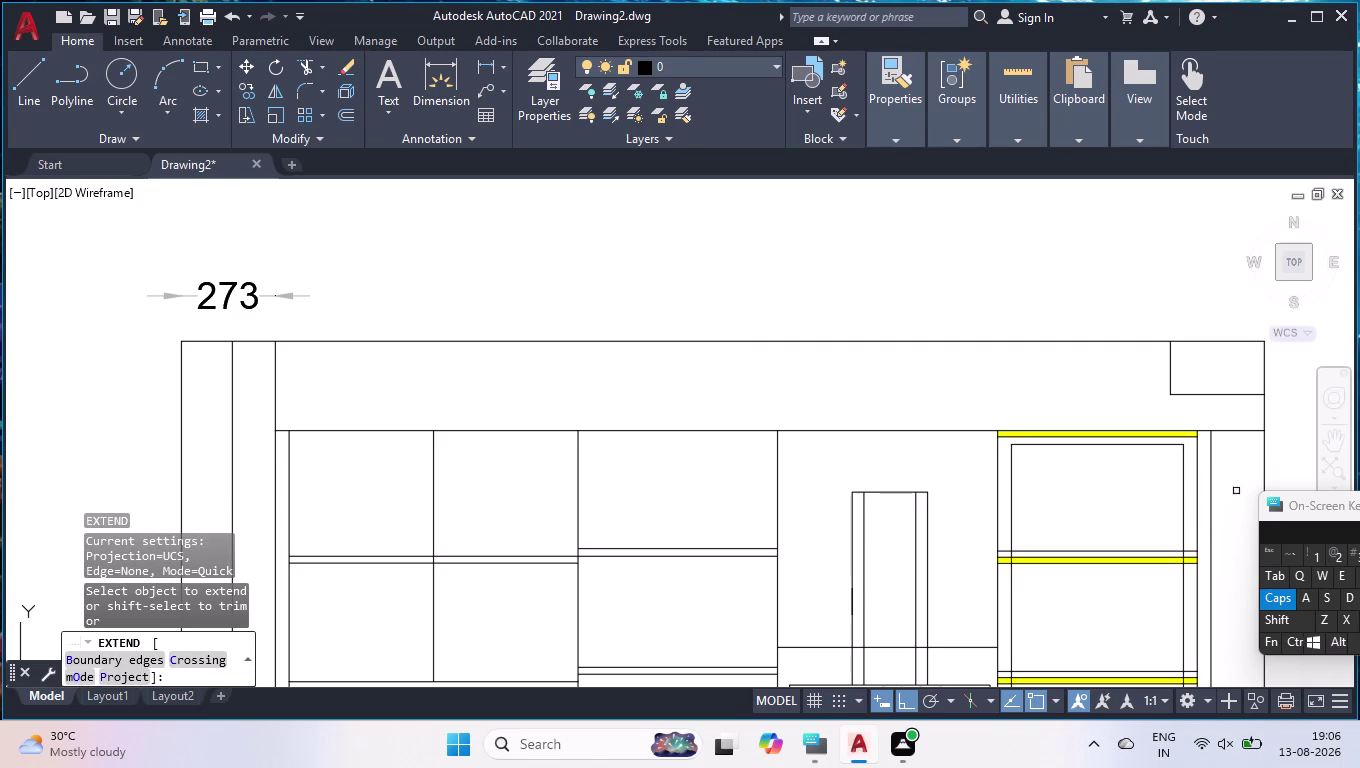
click(1210, 462)
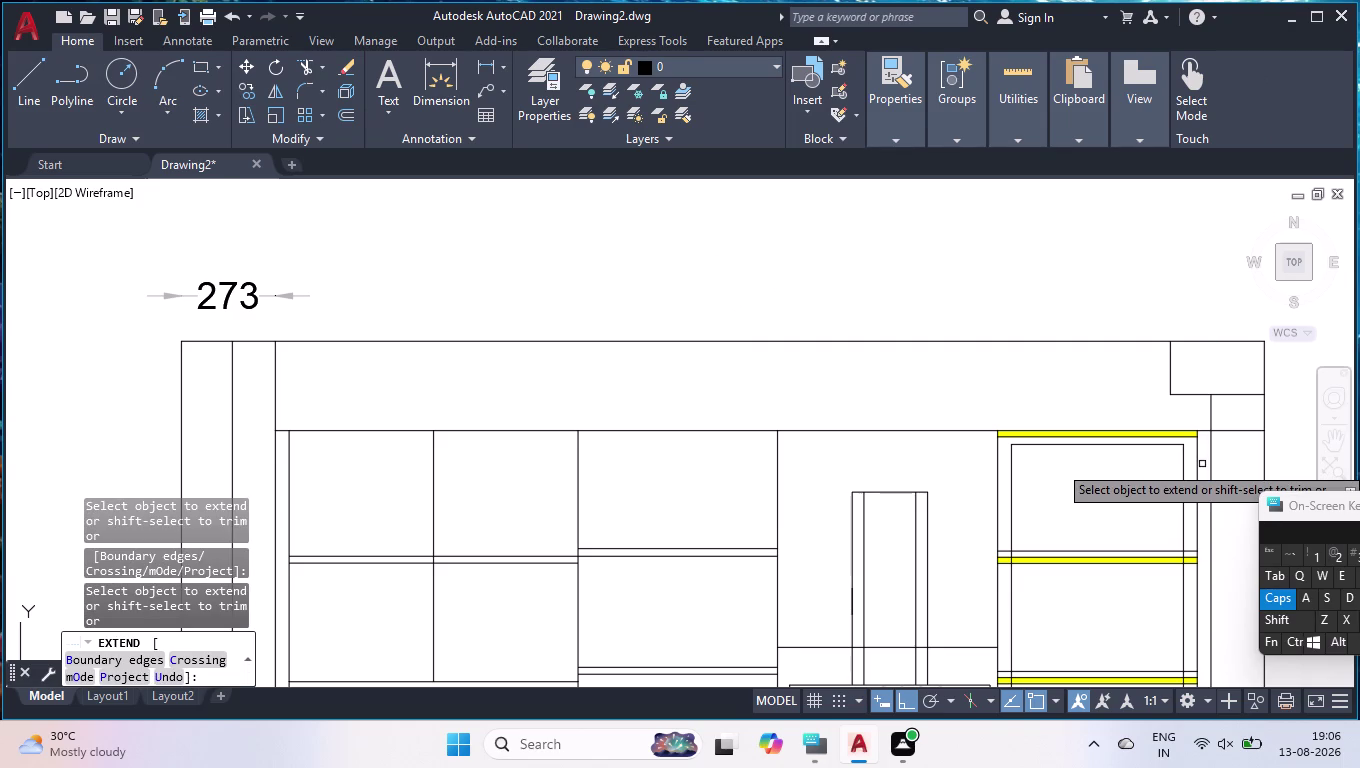
key(Return)
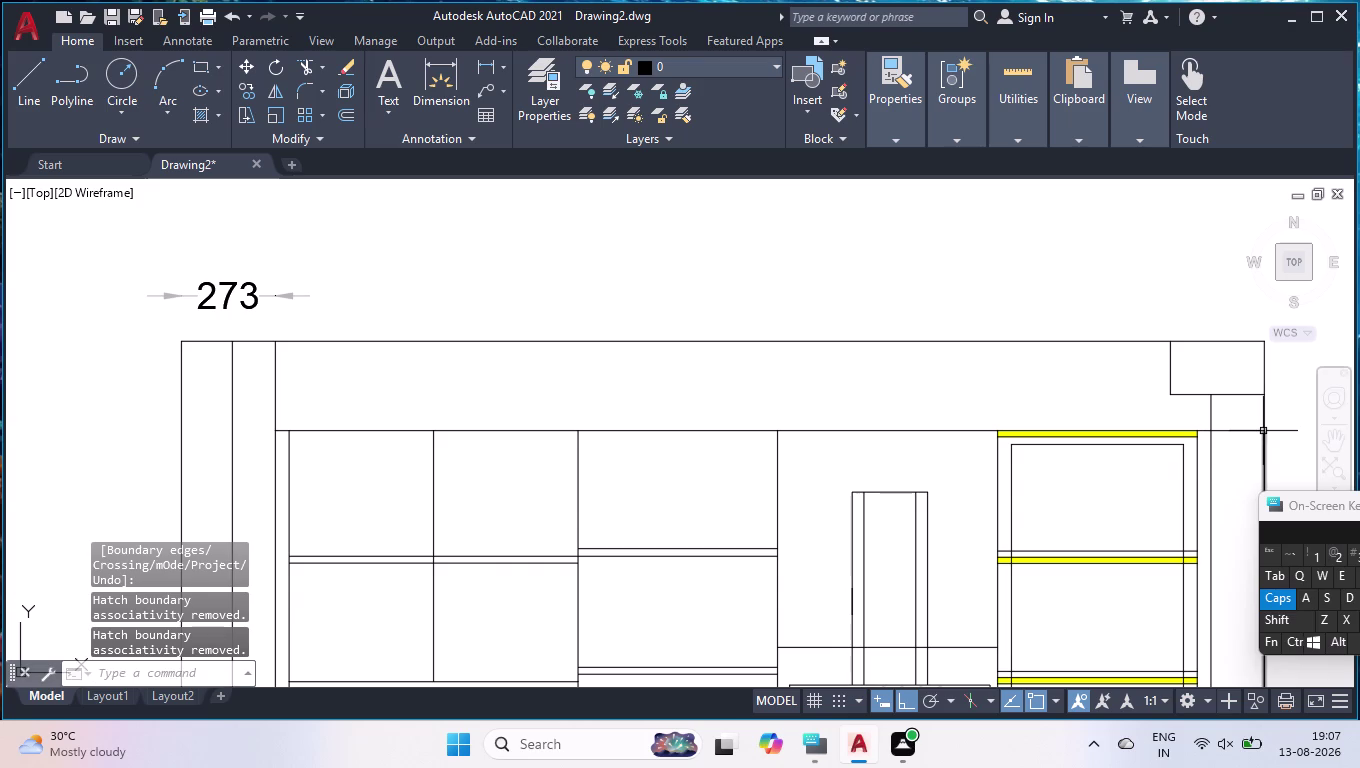
Trim the line end overshooting past the wall with TR.
text(TR)
key(Return)
click(1256, 431)
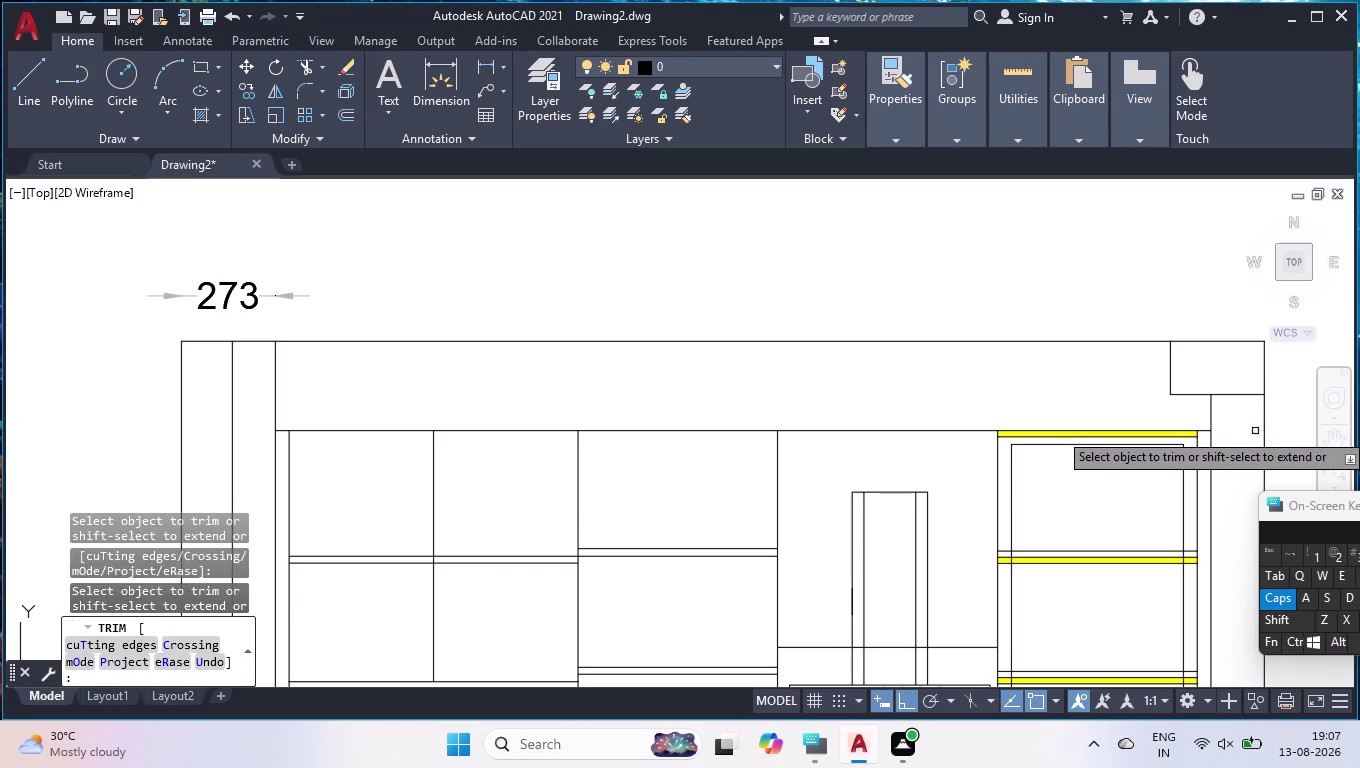
key(Return)
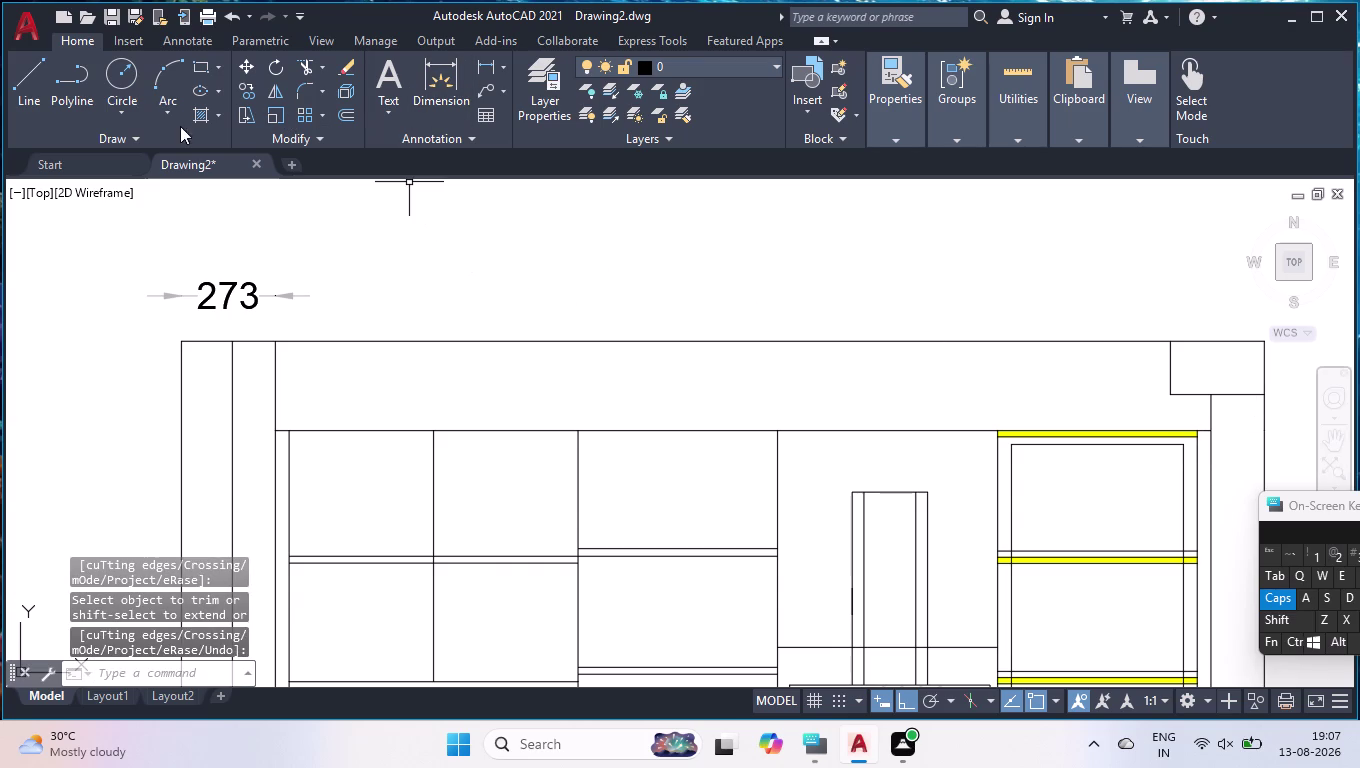
Fill the top soffit band with the ANSI32 line hatch pattern.
click(201, 113)
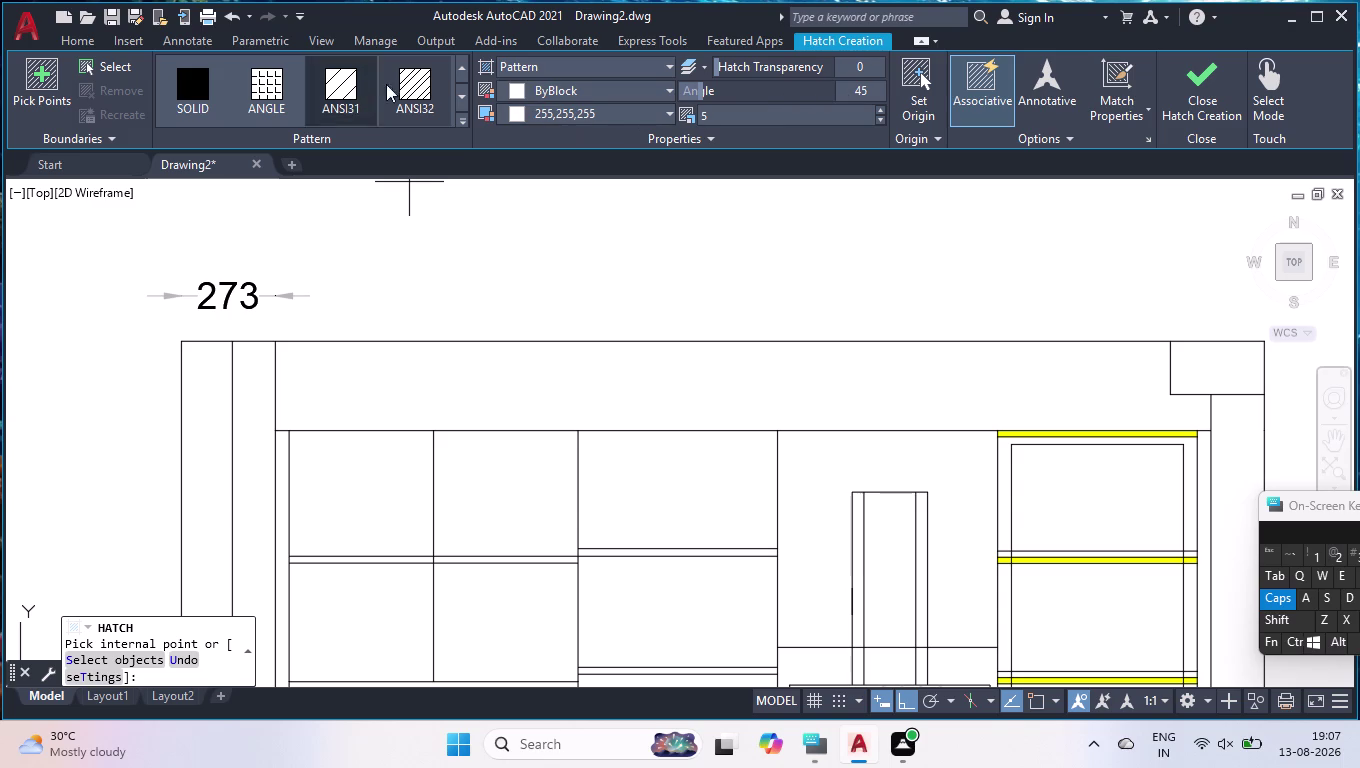
click(413, 90)
click(450, 384)
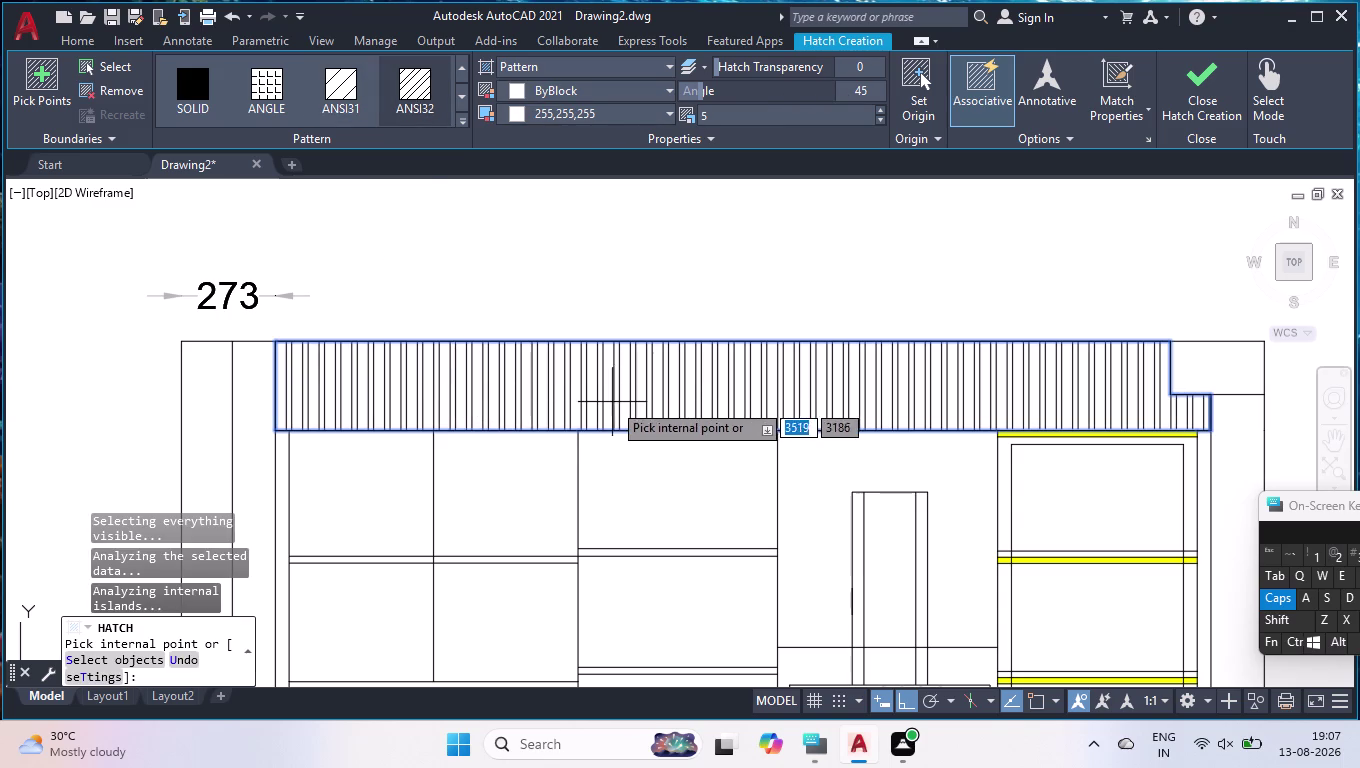
key(Return)
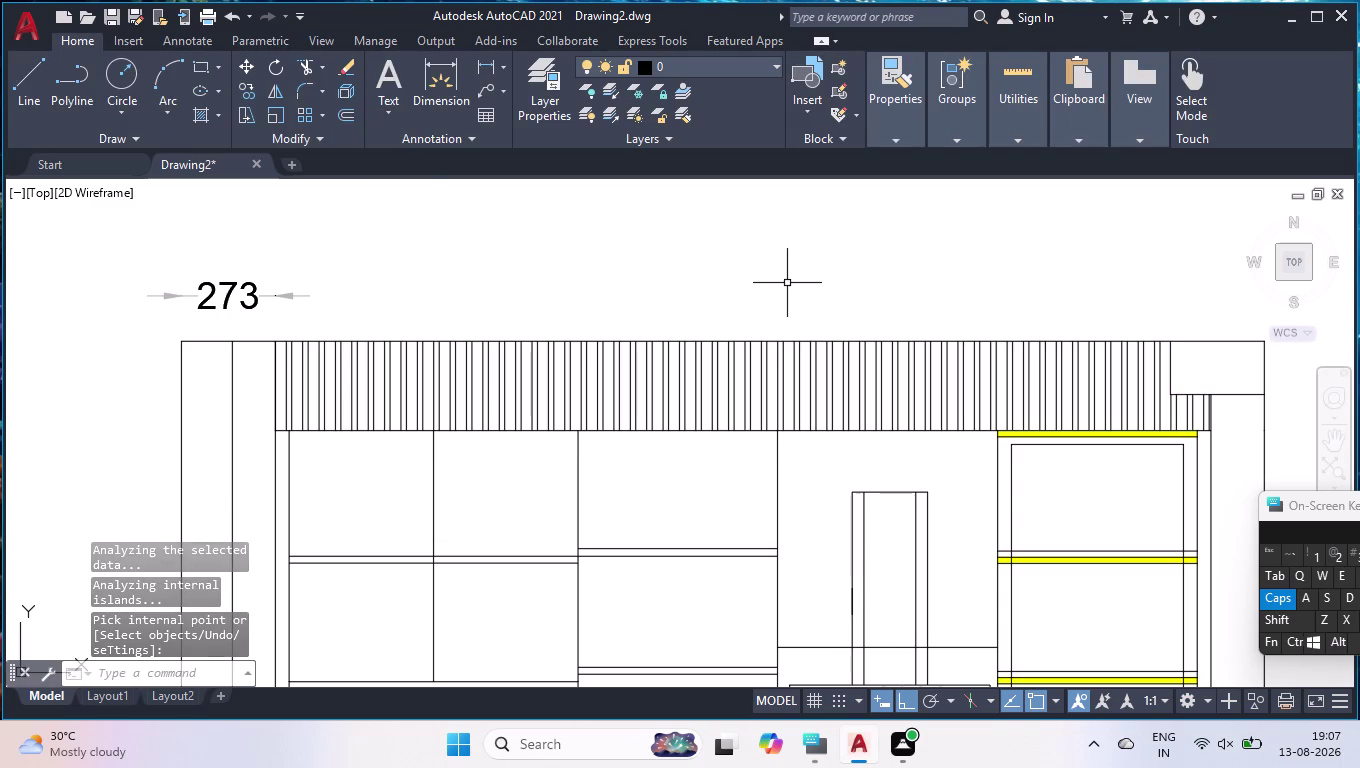
scroll(up, 3)
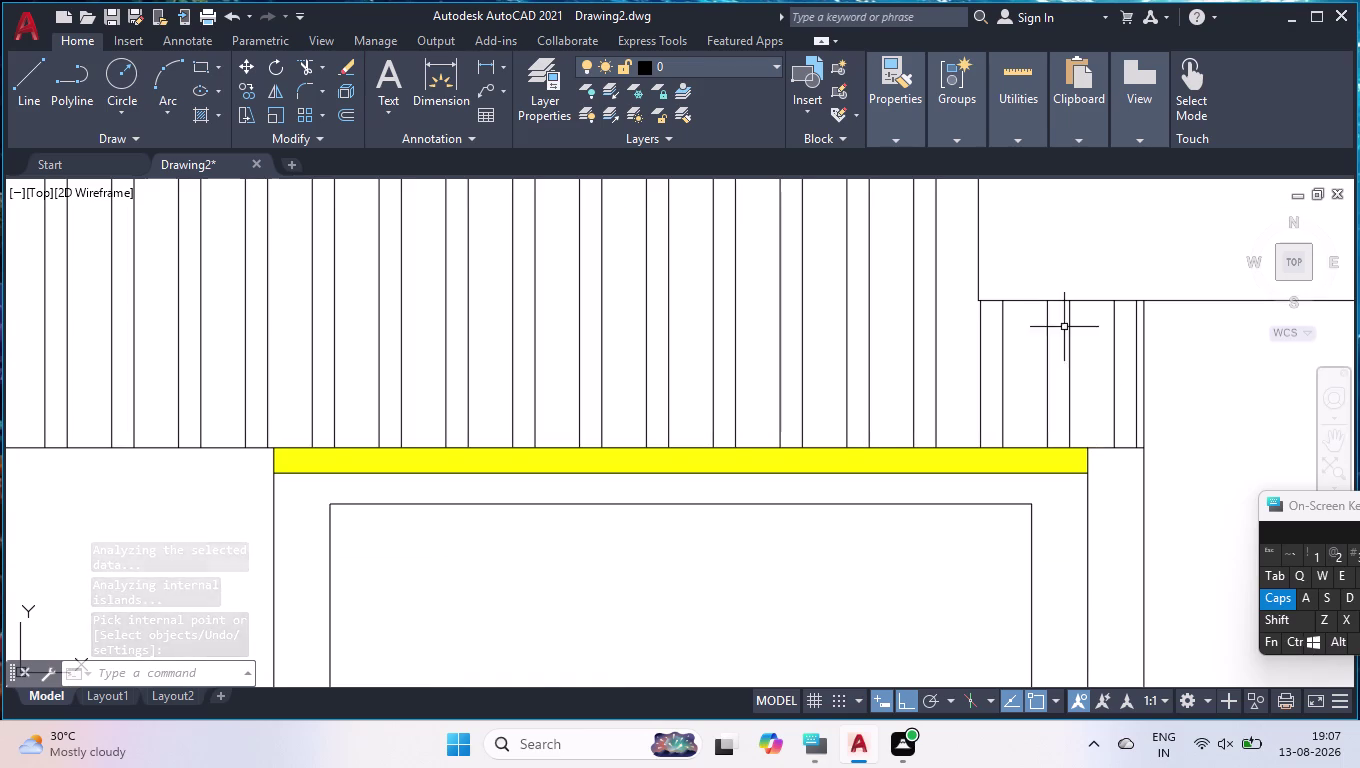
scroll(down, 3)
scroll(down, 3)
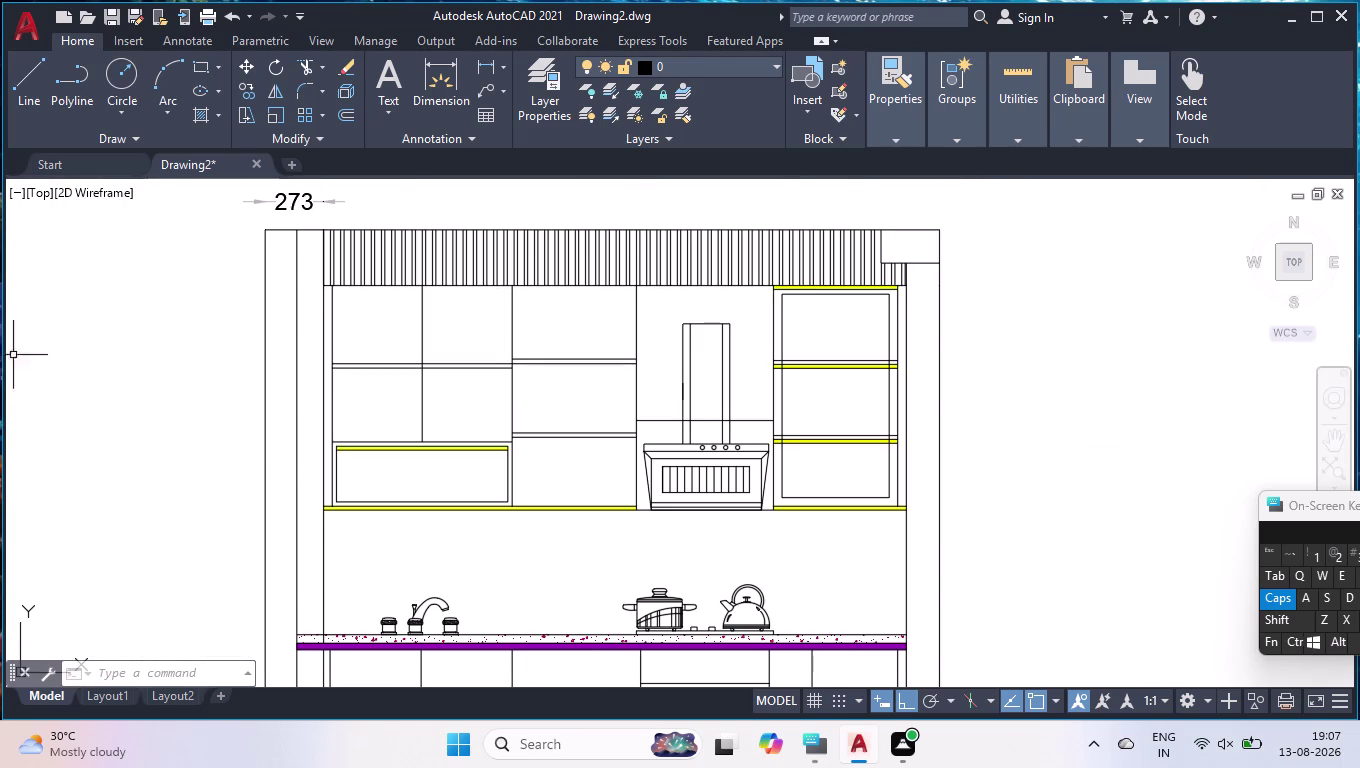
click(201, 117)
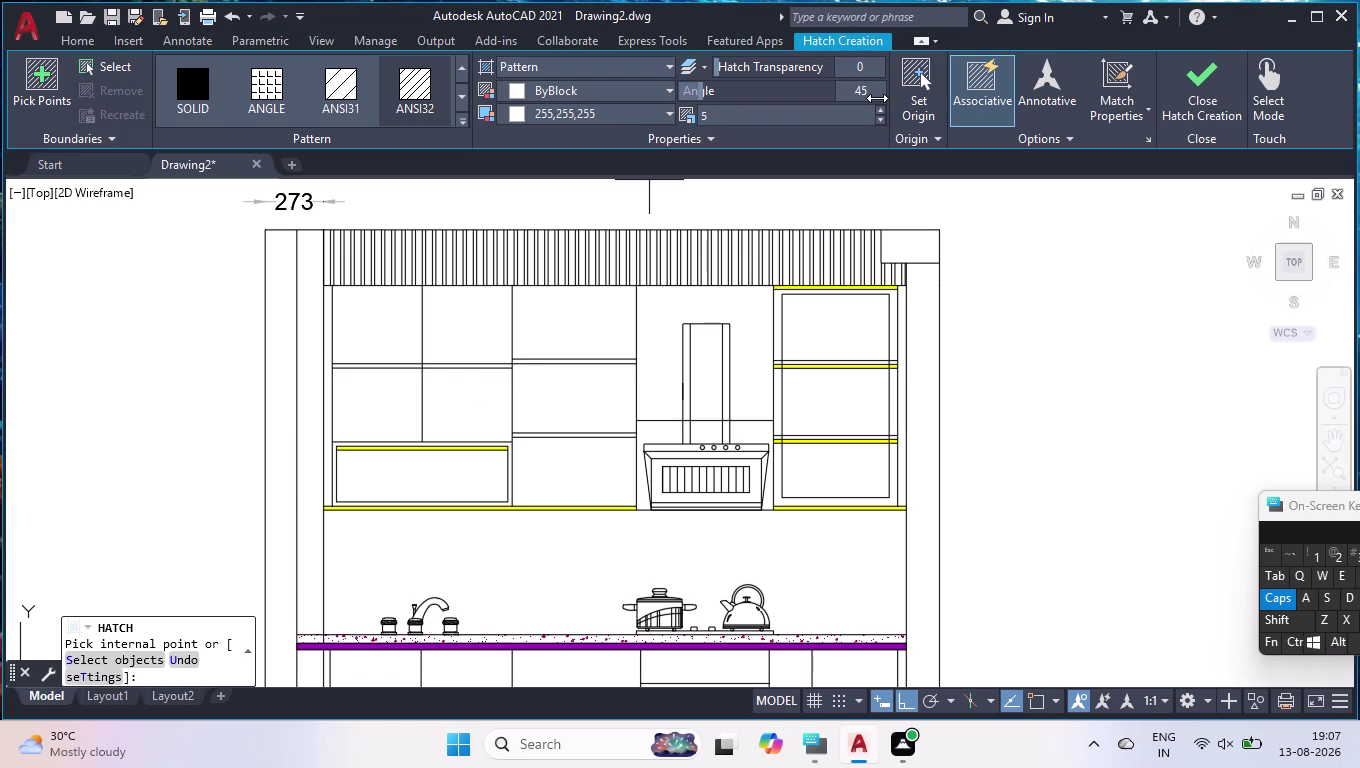
Hatch the narrow left wall strip with lines angled at 70 degrees.
drag(877, 90, 868, 89)
drag(867, 89, 774, 97)
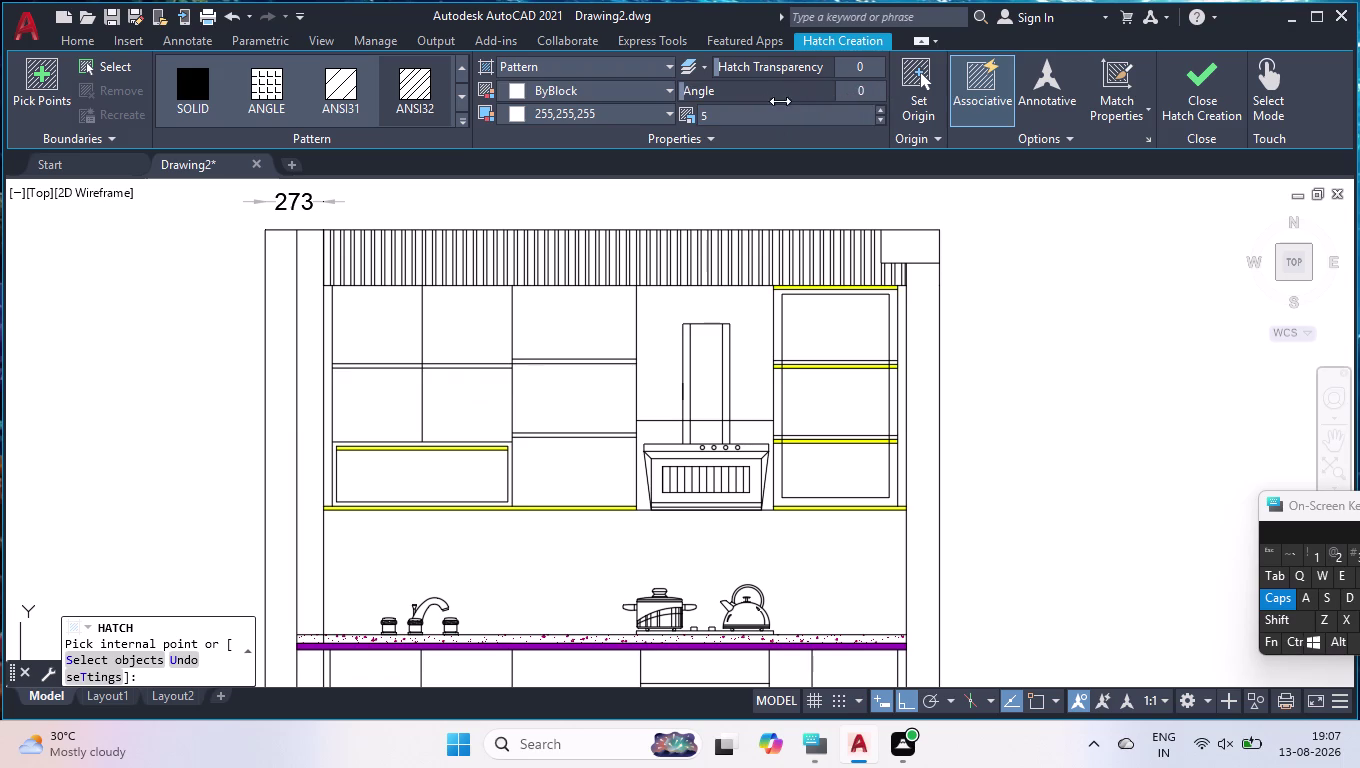
click(278, 349)
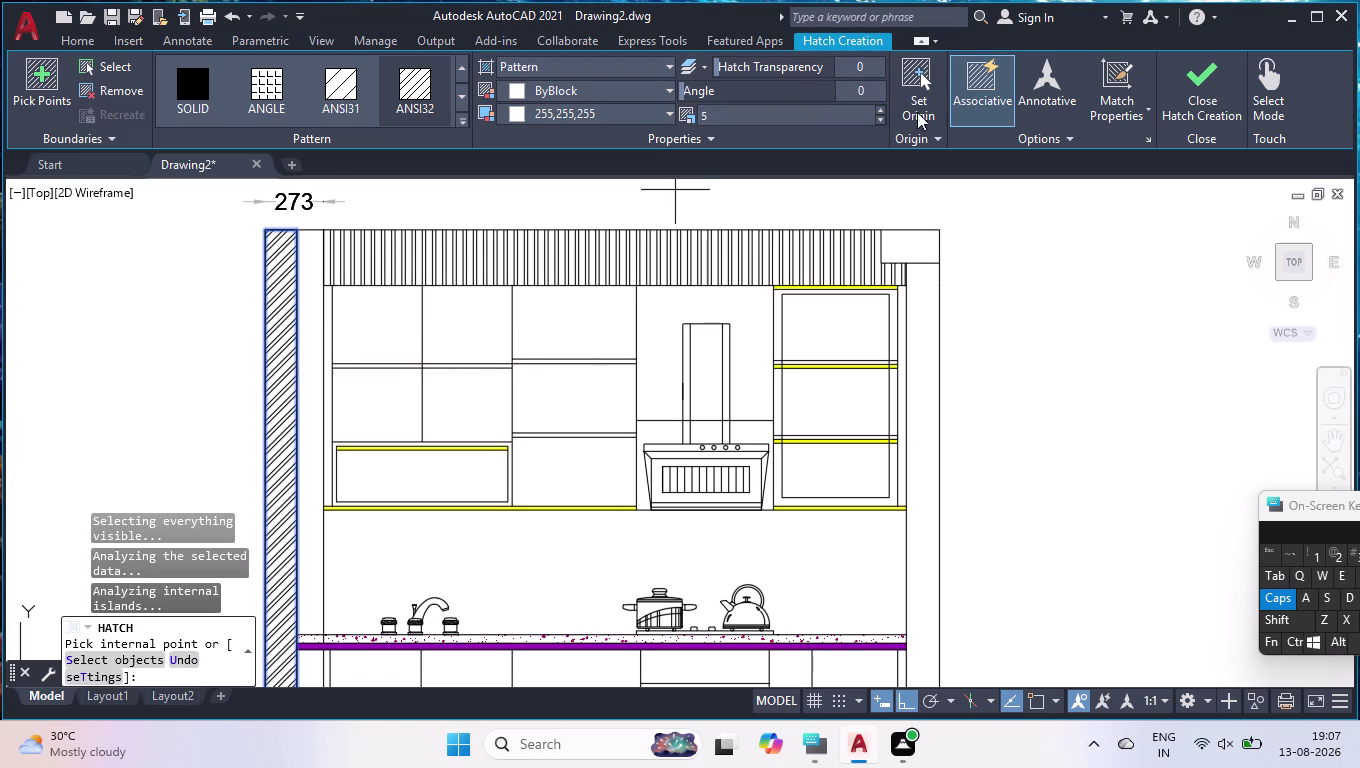
drag(793, 95, 844, 91)
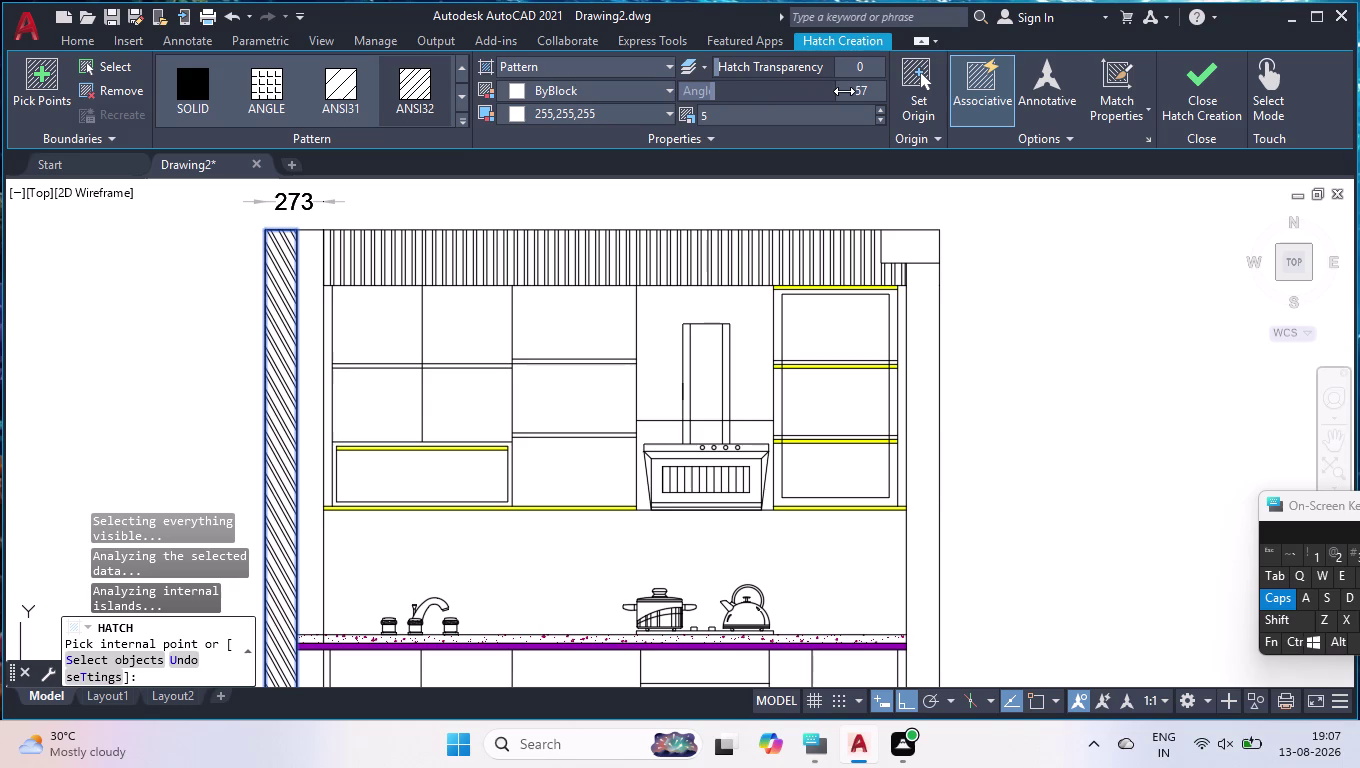
drag(844, 91, 843, 93)
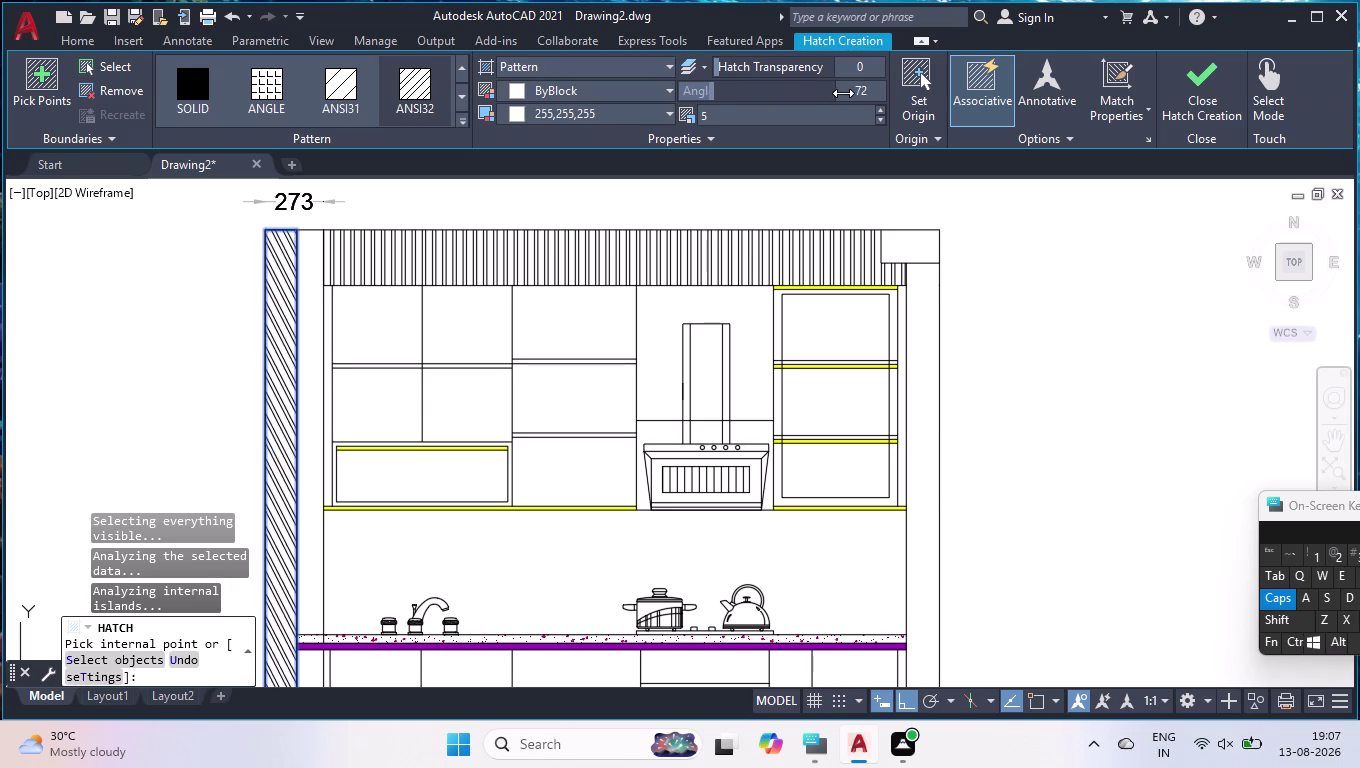
drag(843, 93, 840, 96)
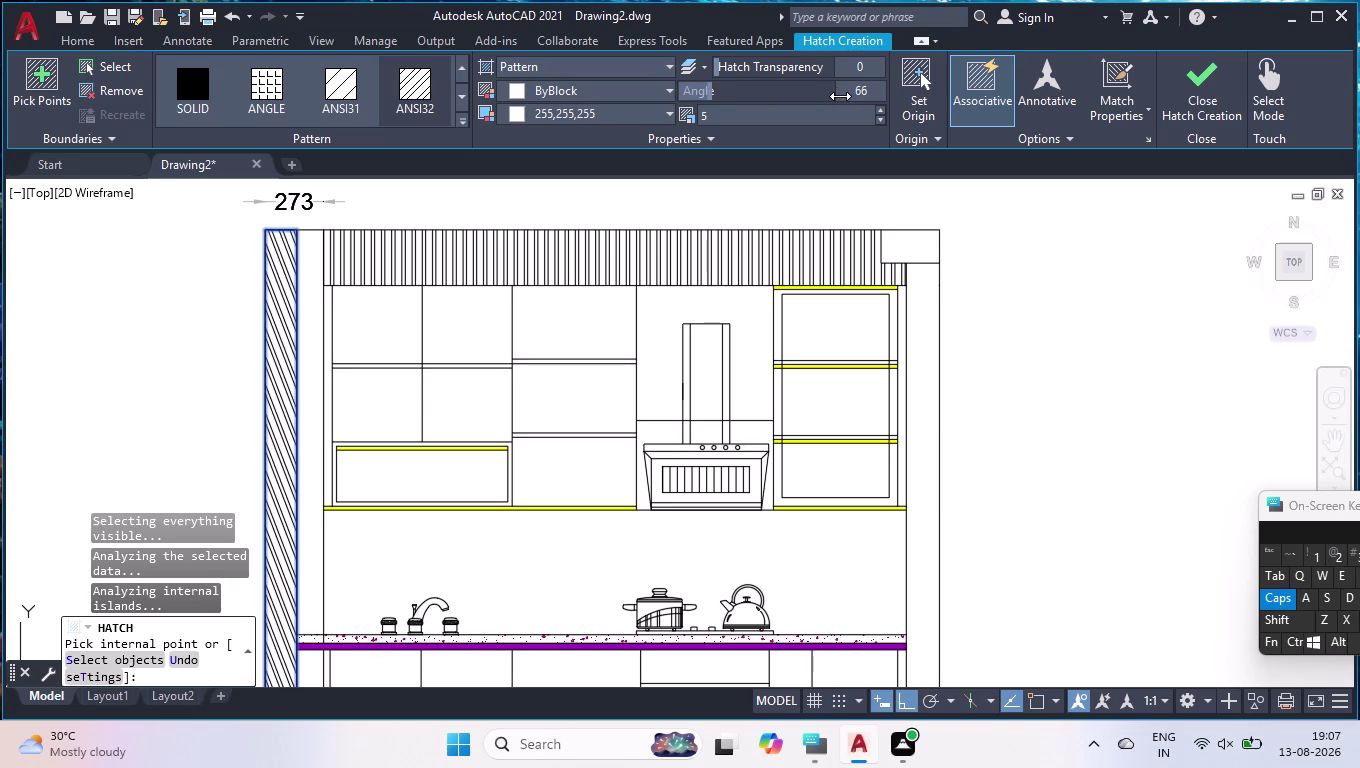
drag(840, 96, 843, 97)
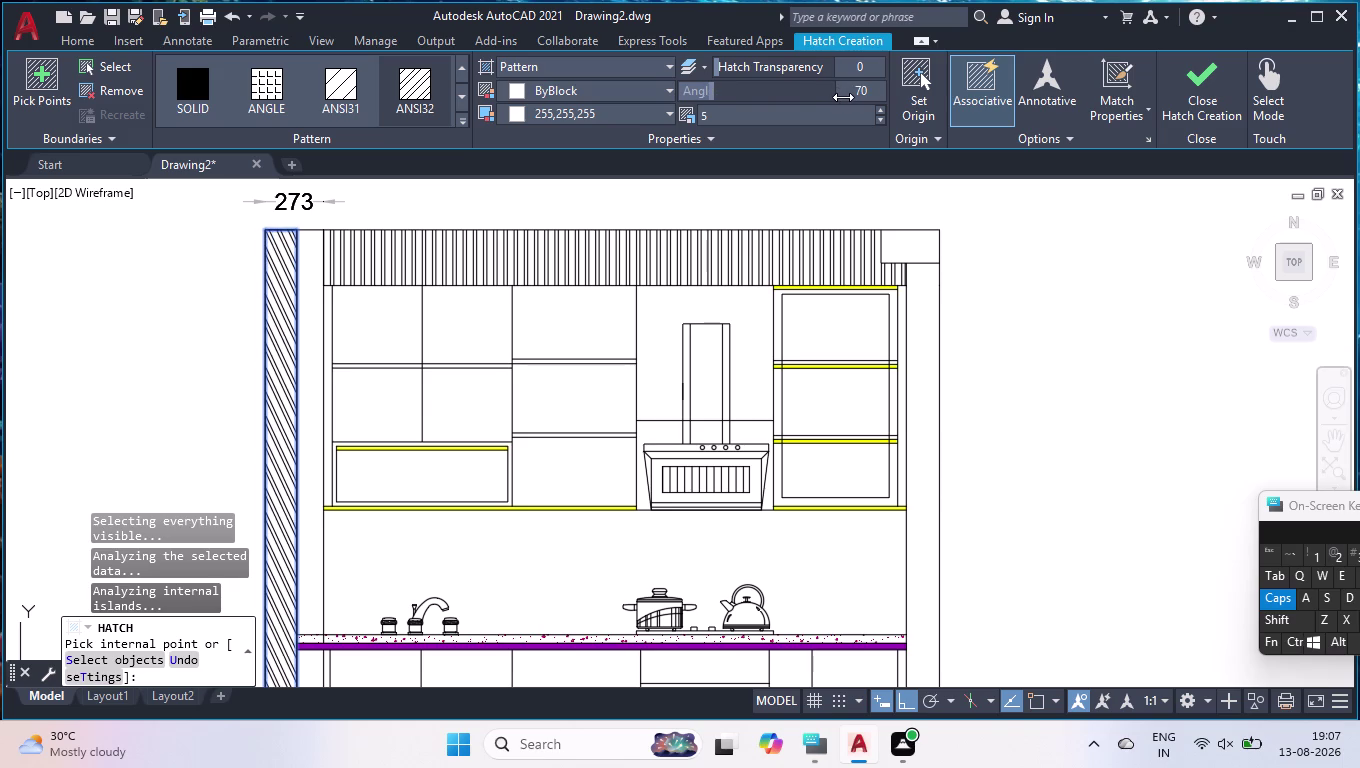
drag(843, 97, 842, 98)
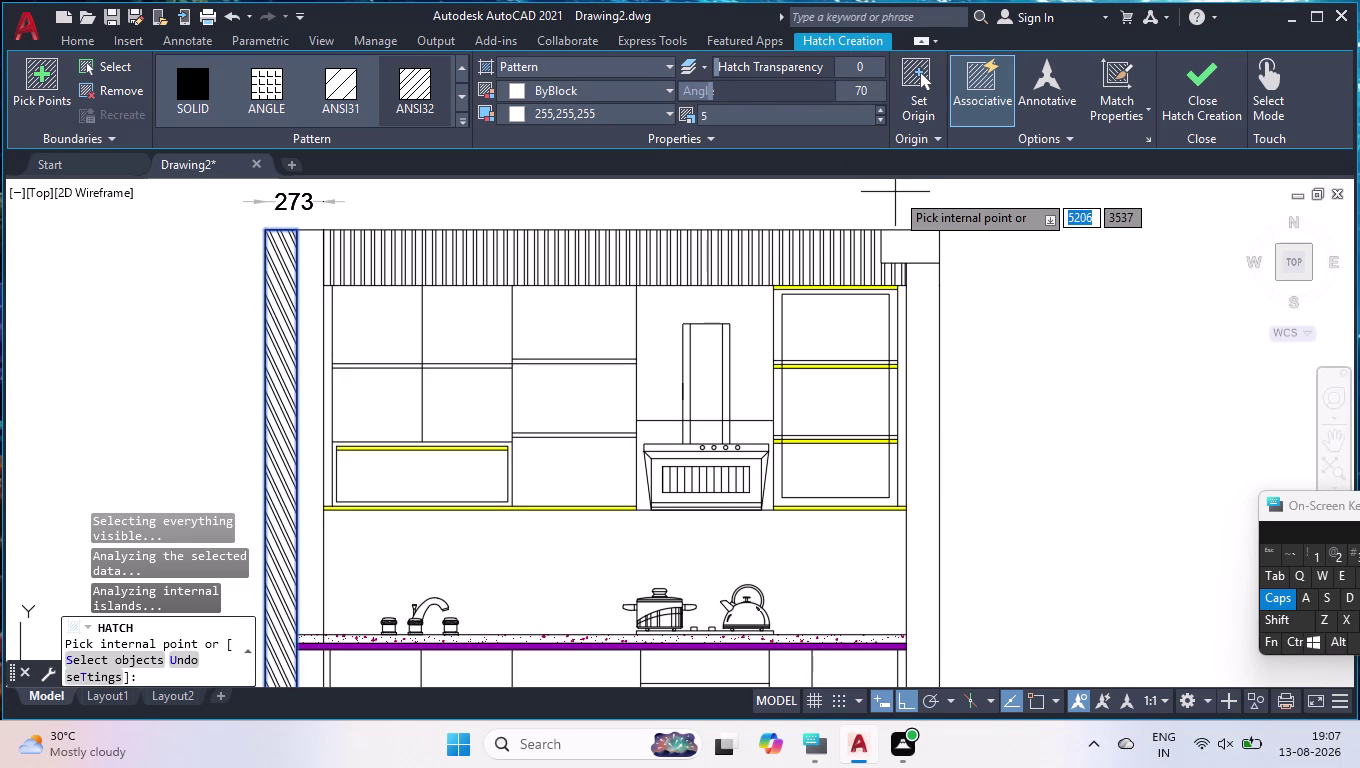
key(Return)
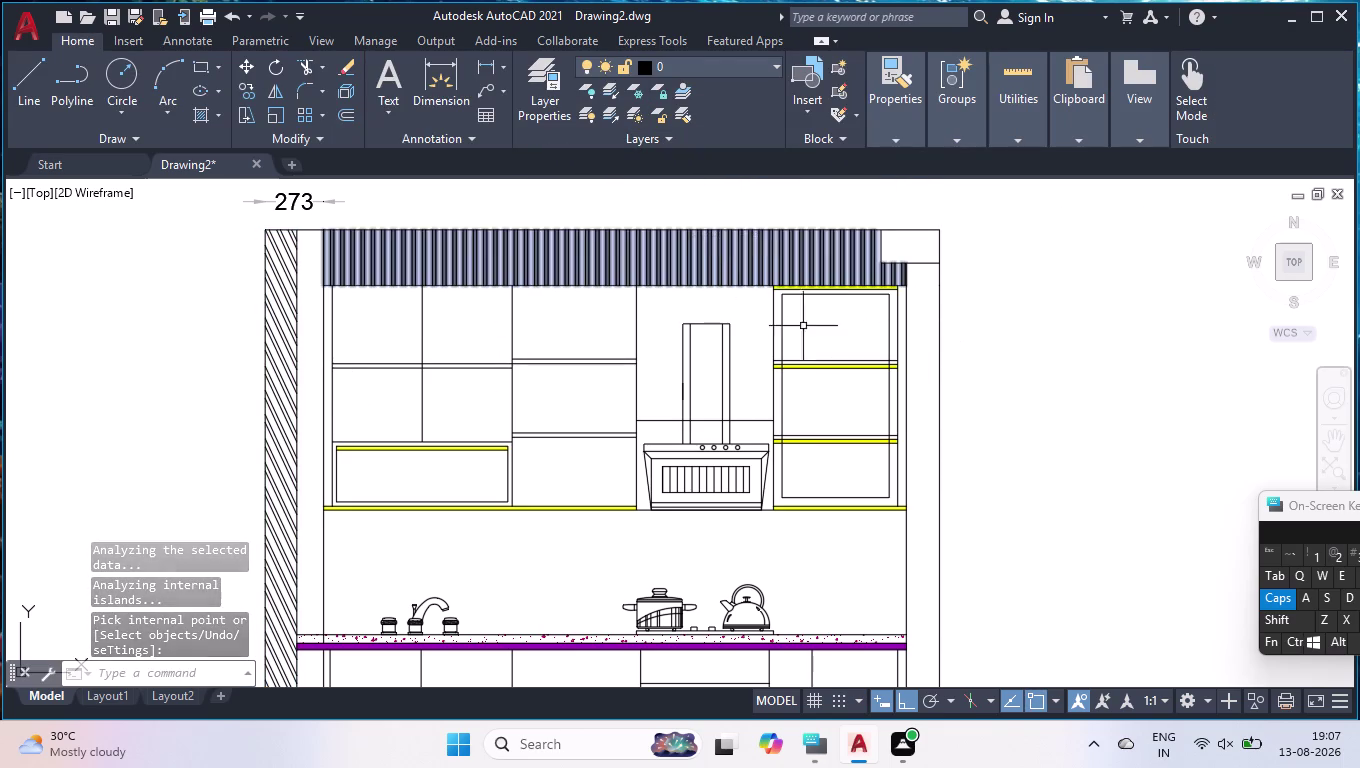
Repeat the hatch to fill the right wall strip with matching 70° angled lines.
key(space)
click(927, 327)
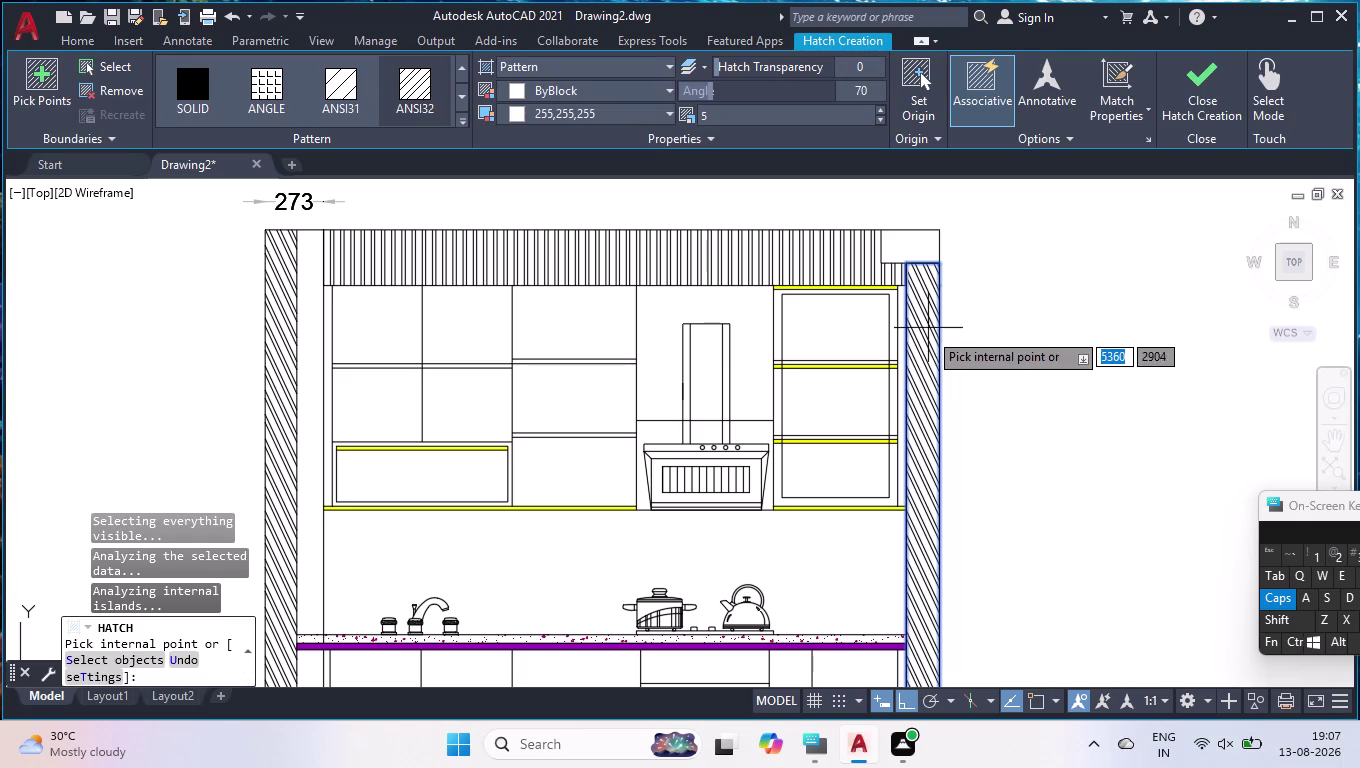
scroll(down, 3)
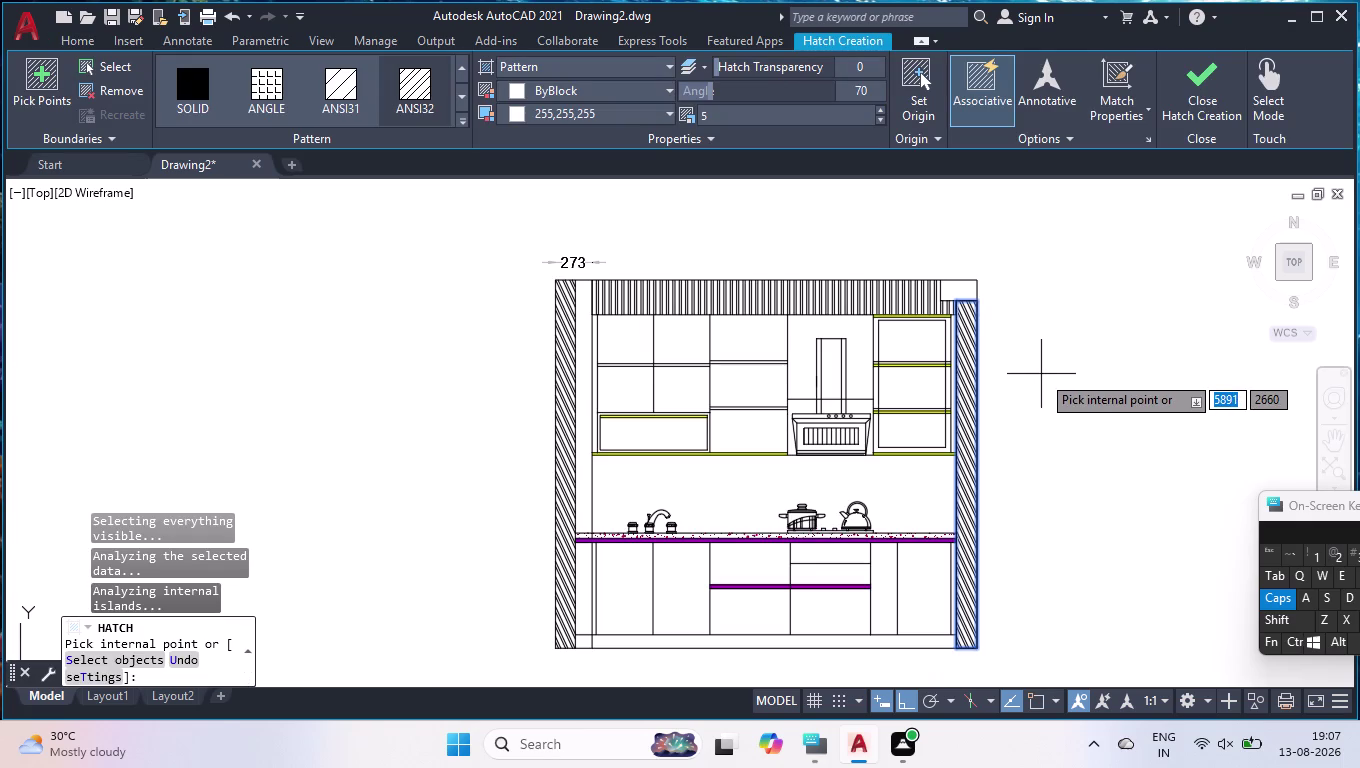
key(Return)
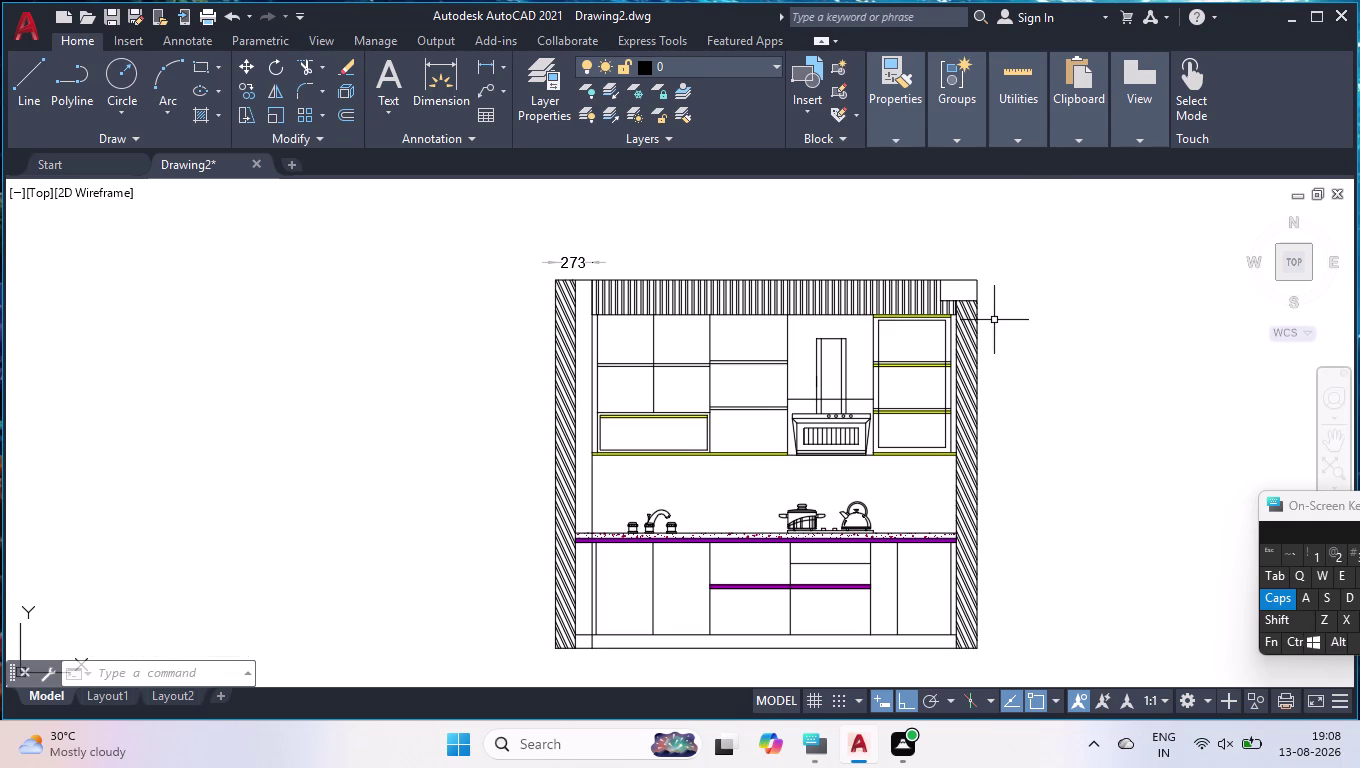
scroll(up, 3)
scroll(down, 3)
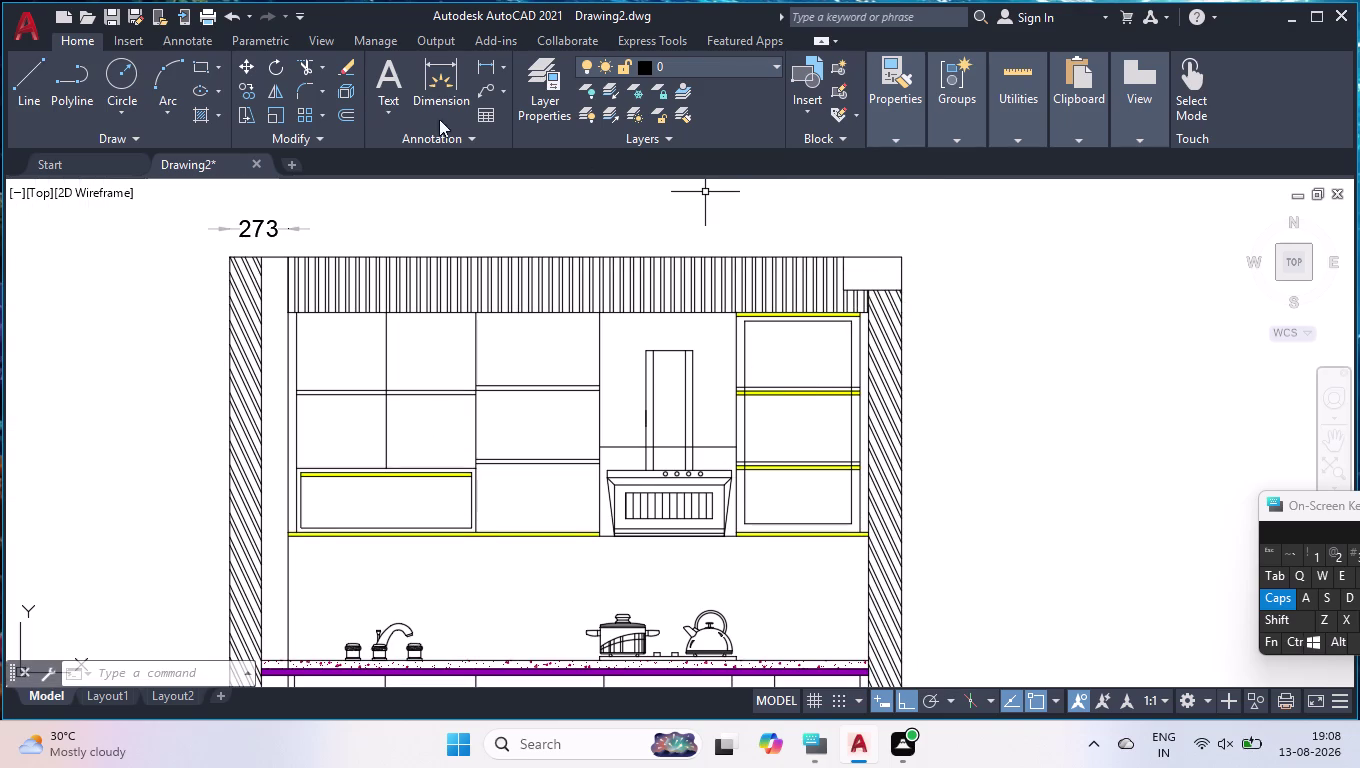
click(209, 120)
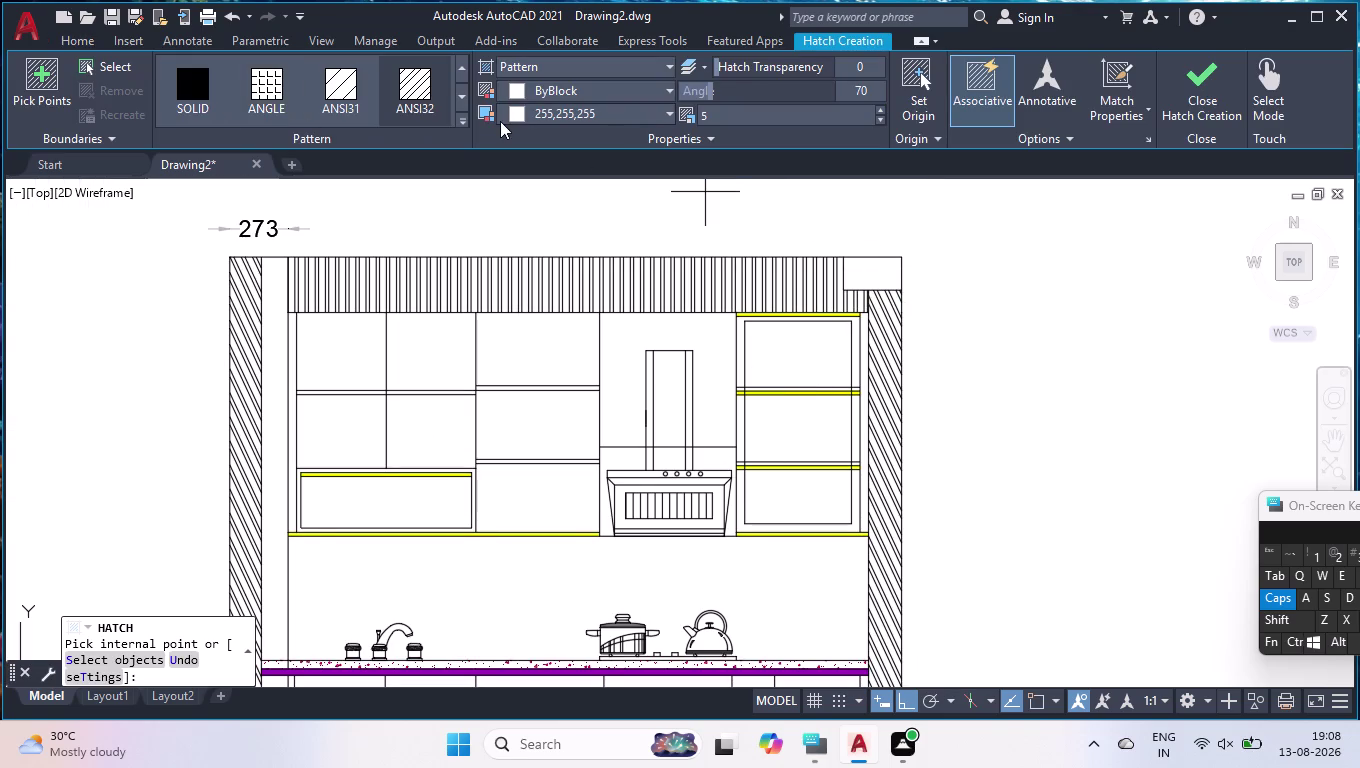
Hatch the top-right corner box with the AR-CONC pattern and select the new hatch.
click(465, 122)
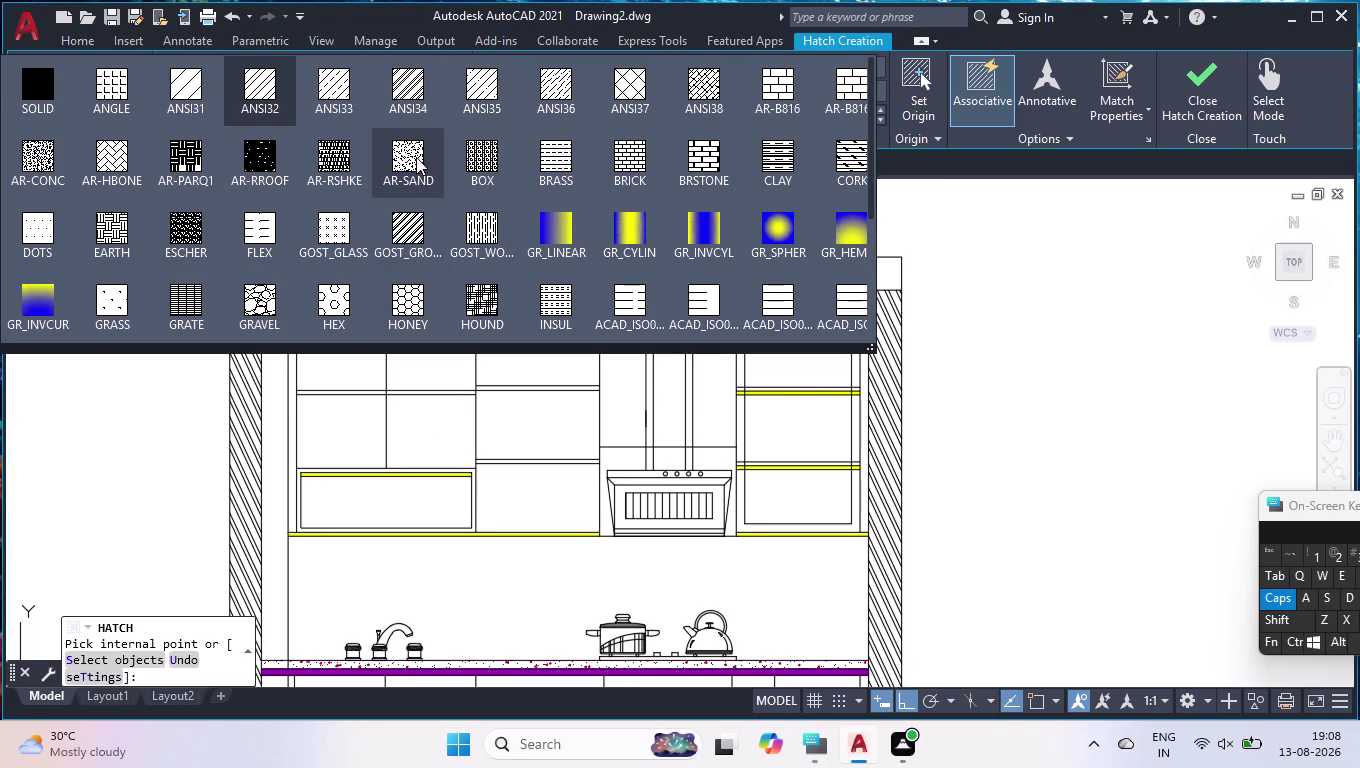
click(13, 152)
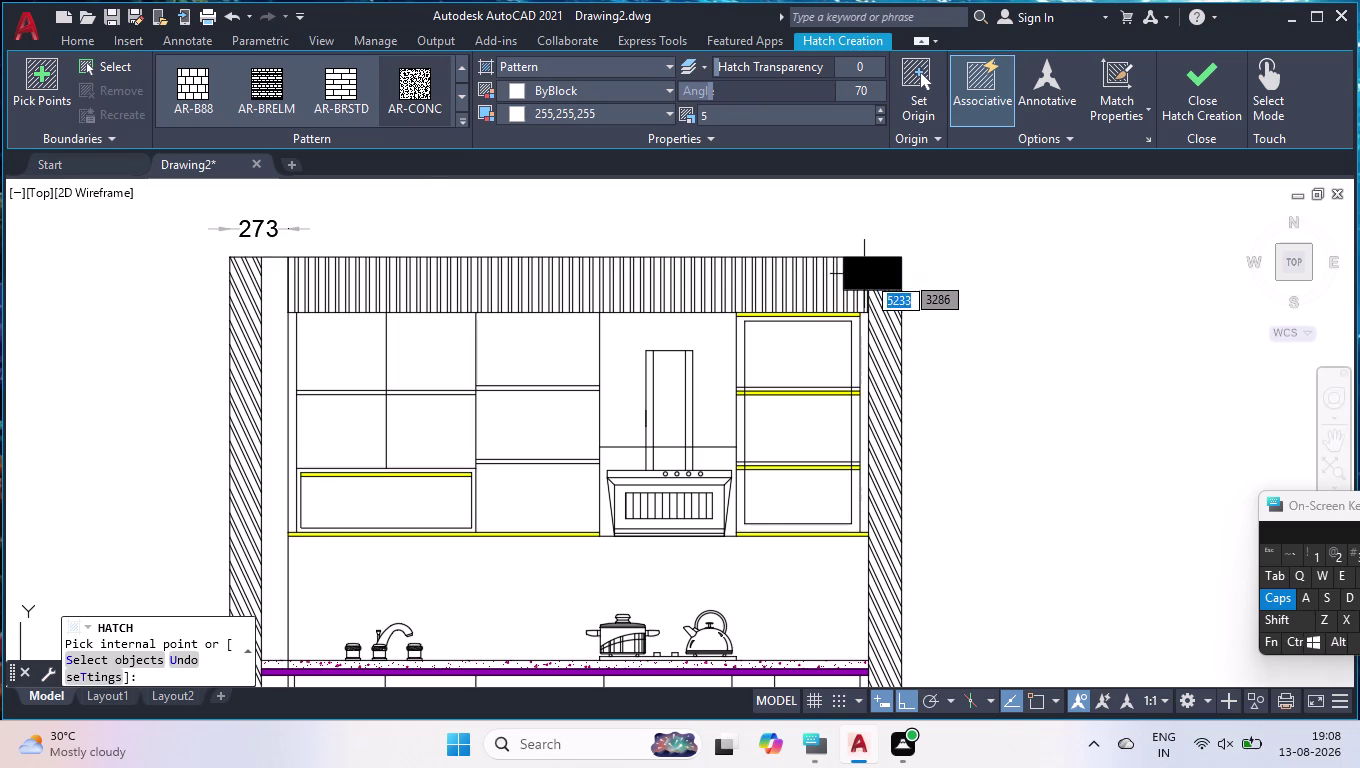
click(869, 277)
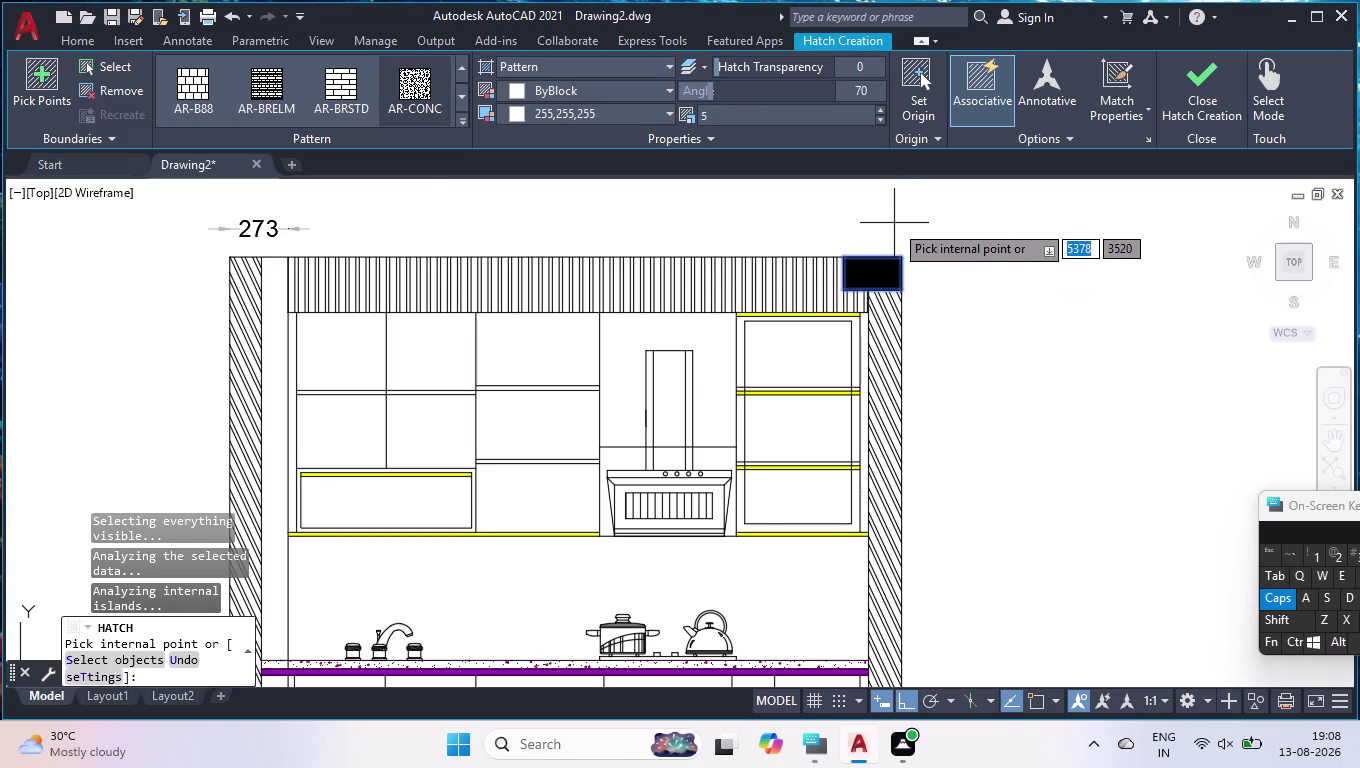
key(Return)
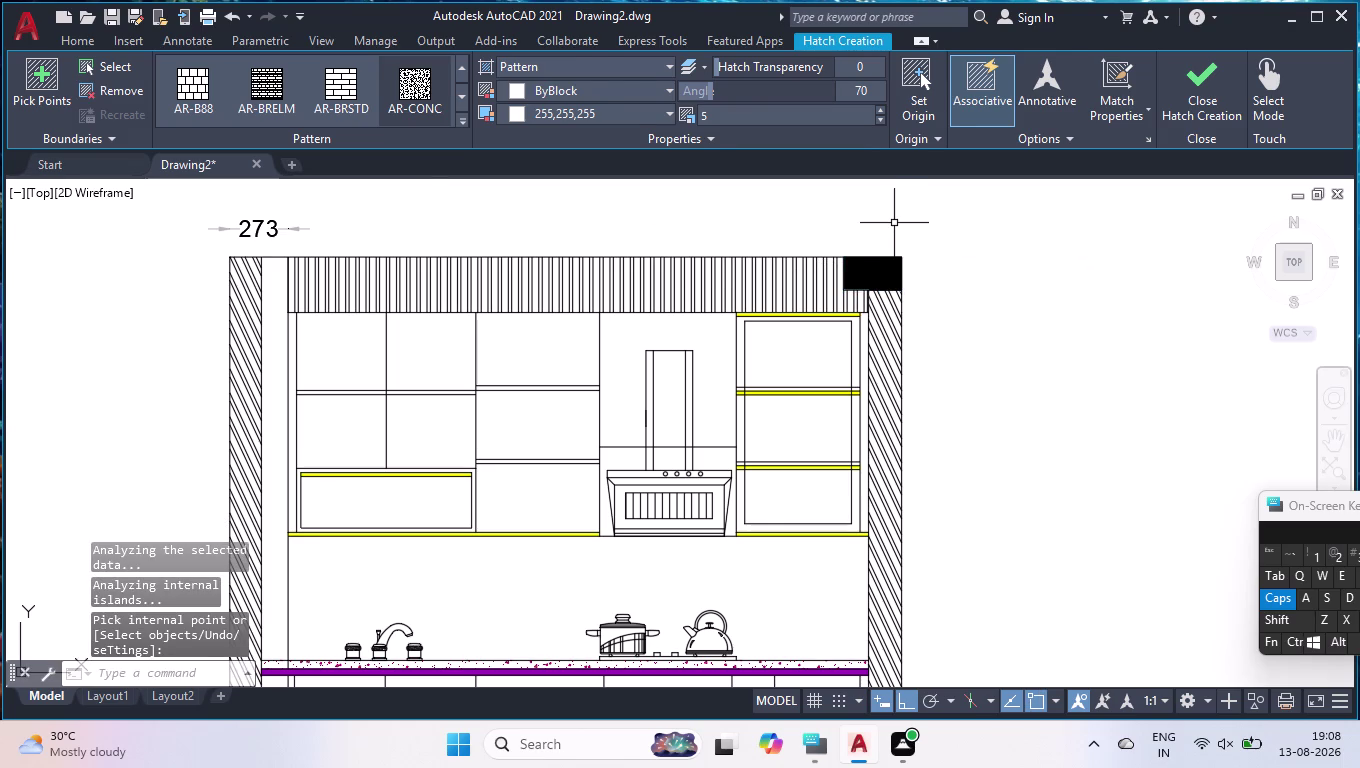
click(866, 272)
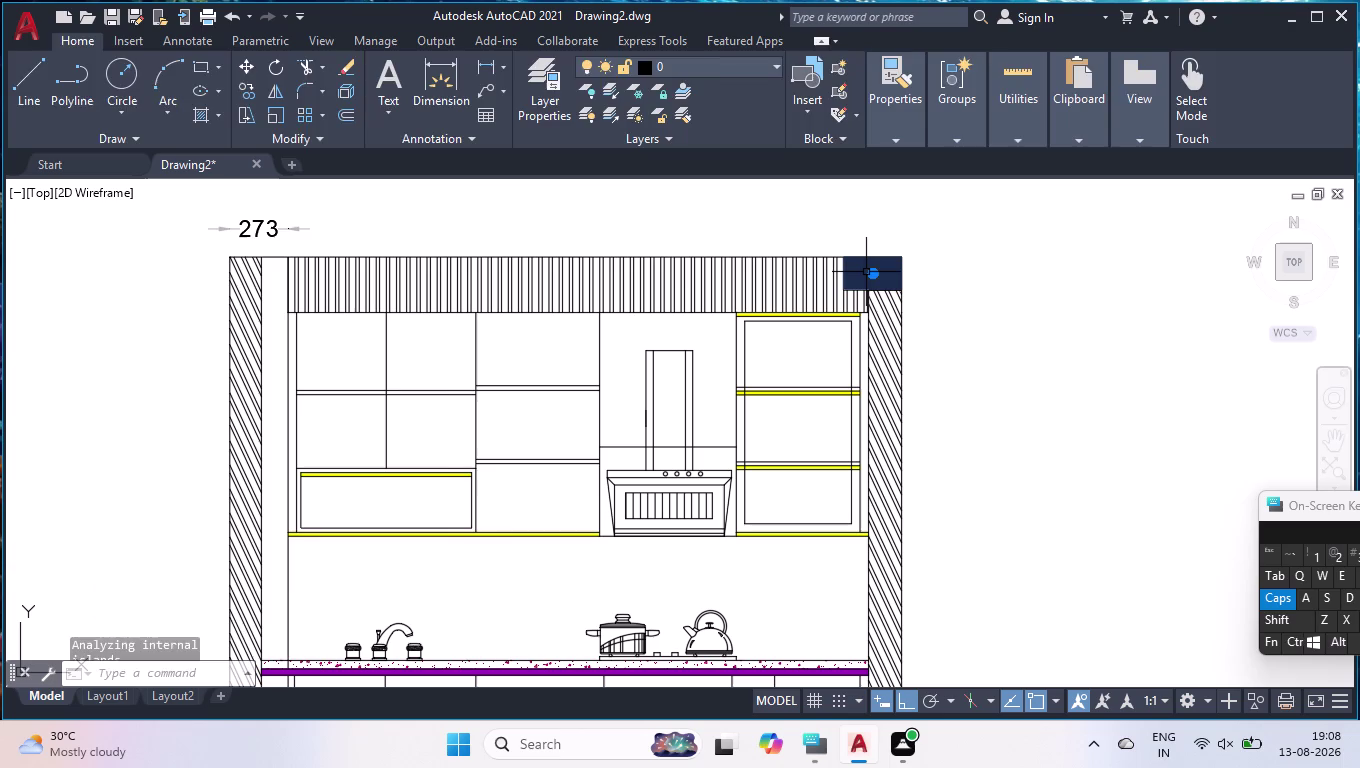
In Properties, give the corner hatch colour 255,255,255 and angle 10, then deselect it.
key(ctrl+1)
click(391, 273)
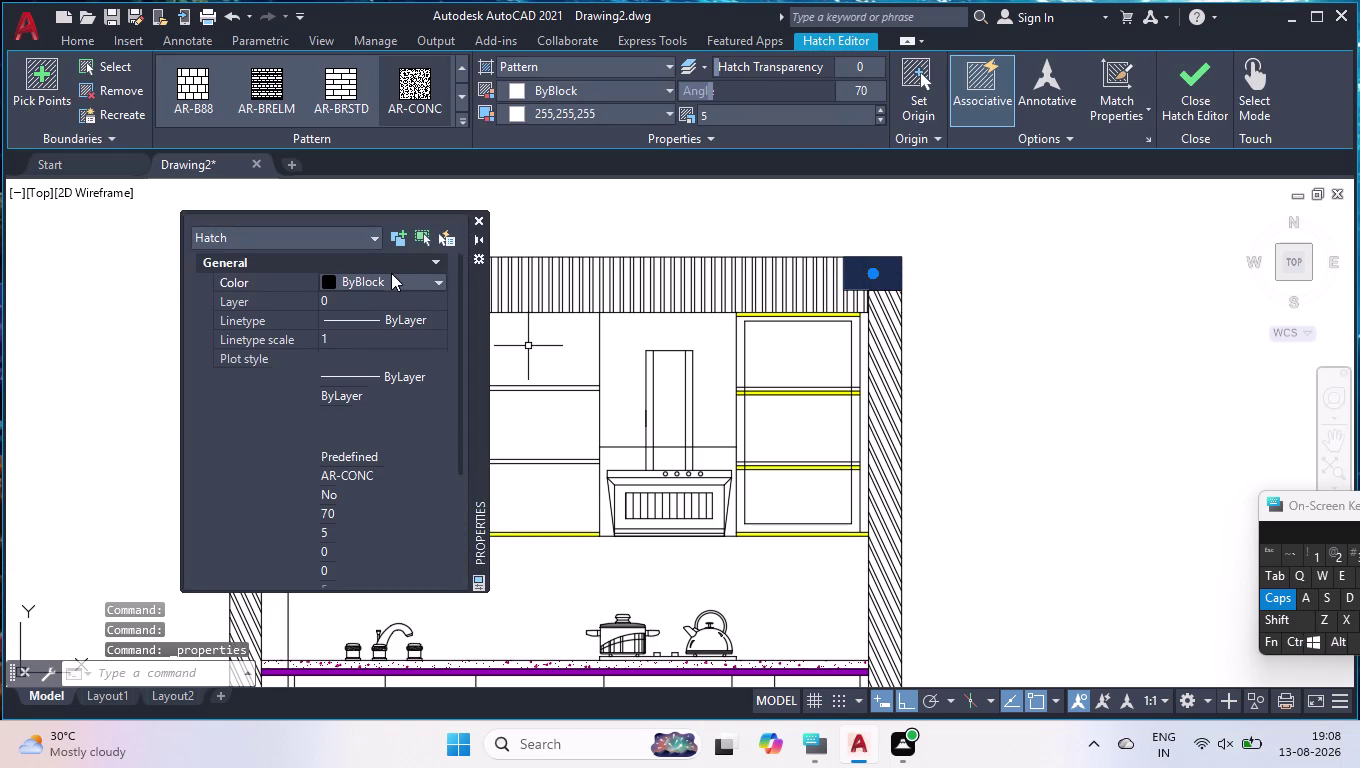
click(391, 273)
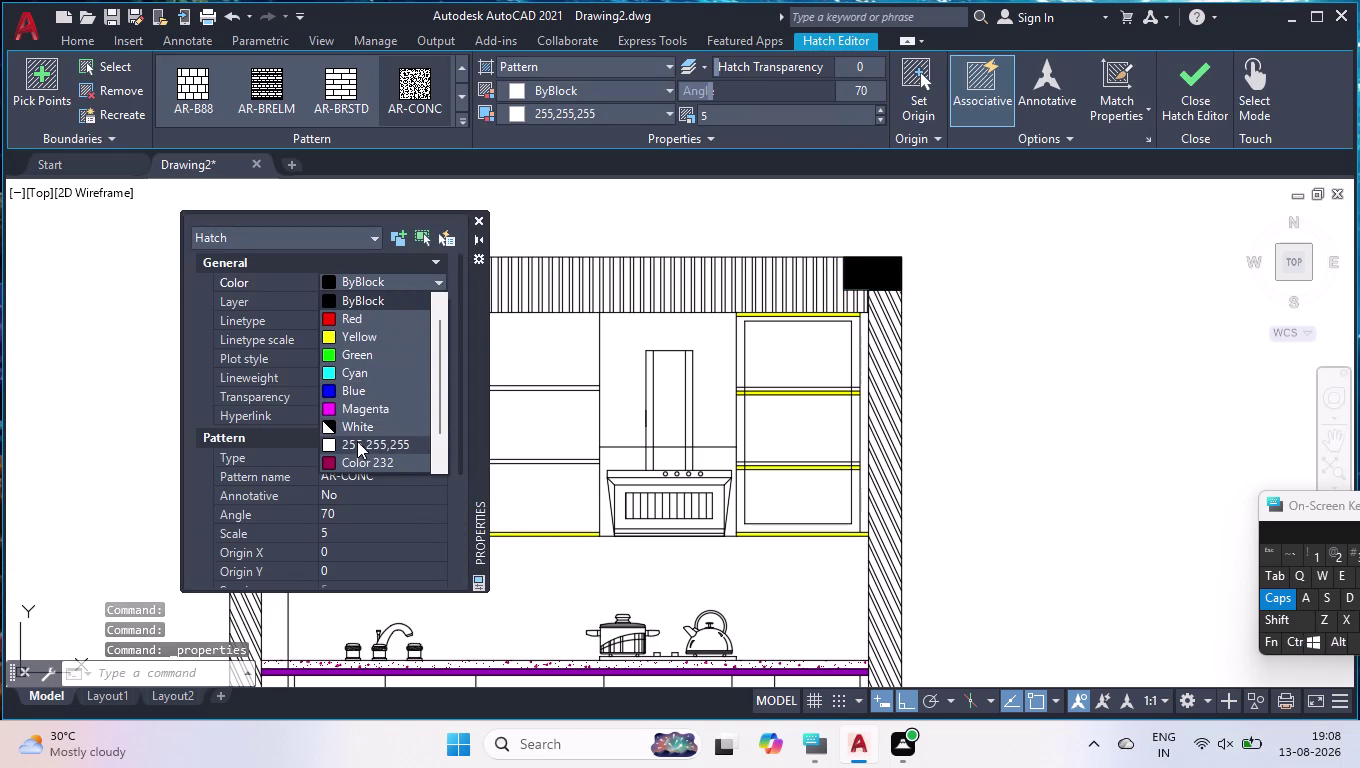
click(357, 441)
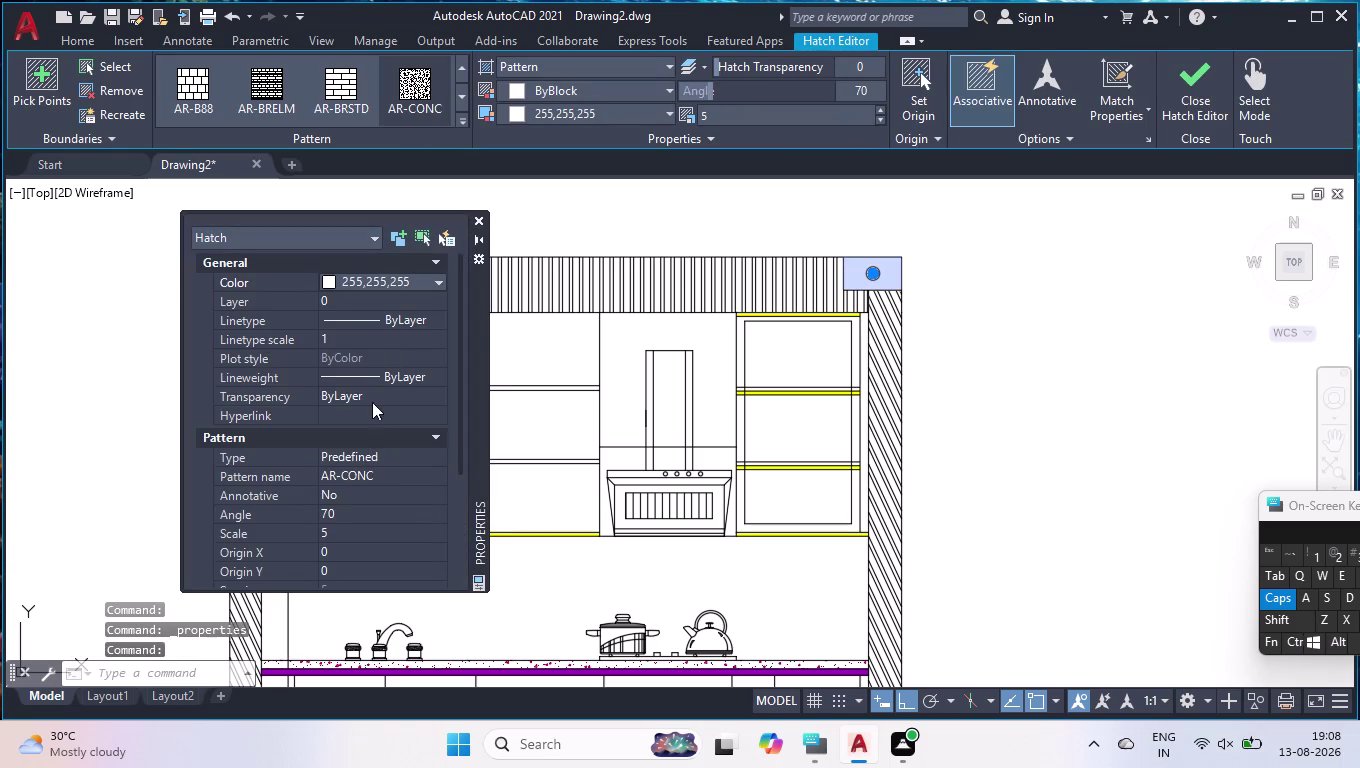
scroll(down, 3)
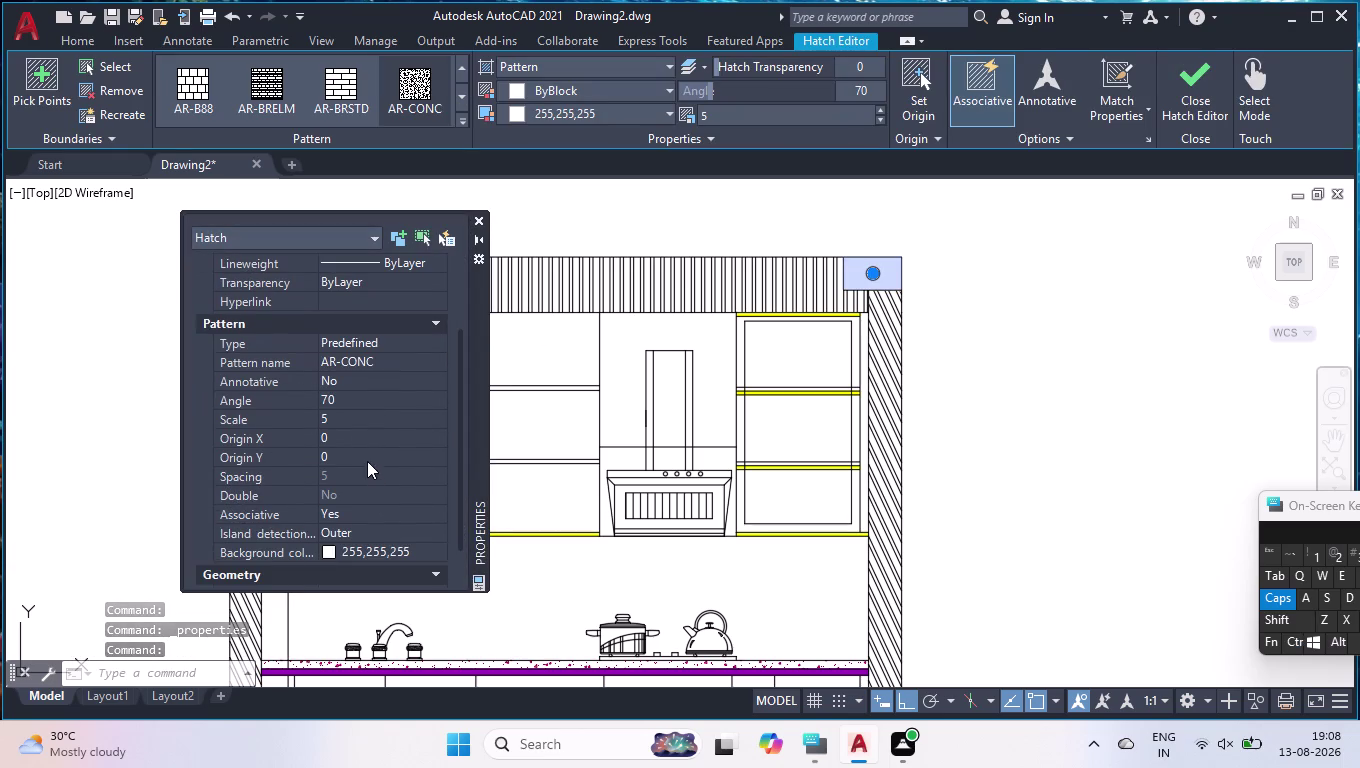
click(357, 405)
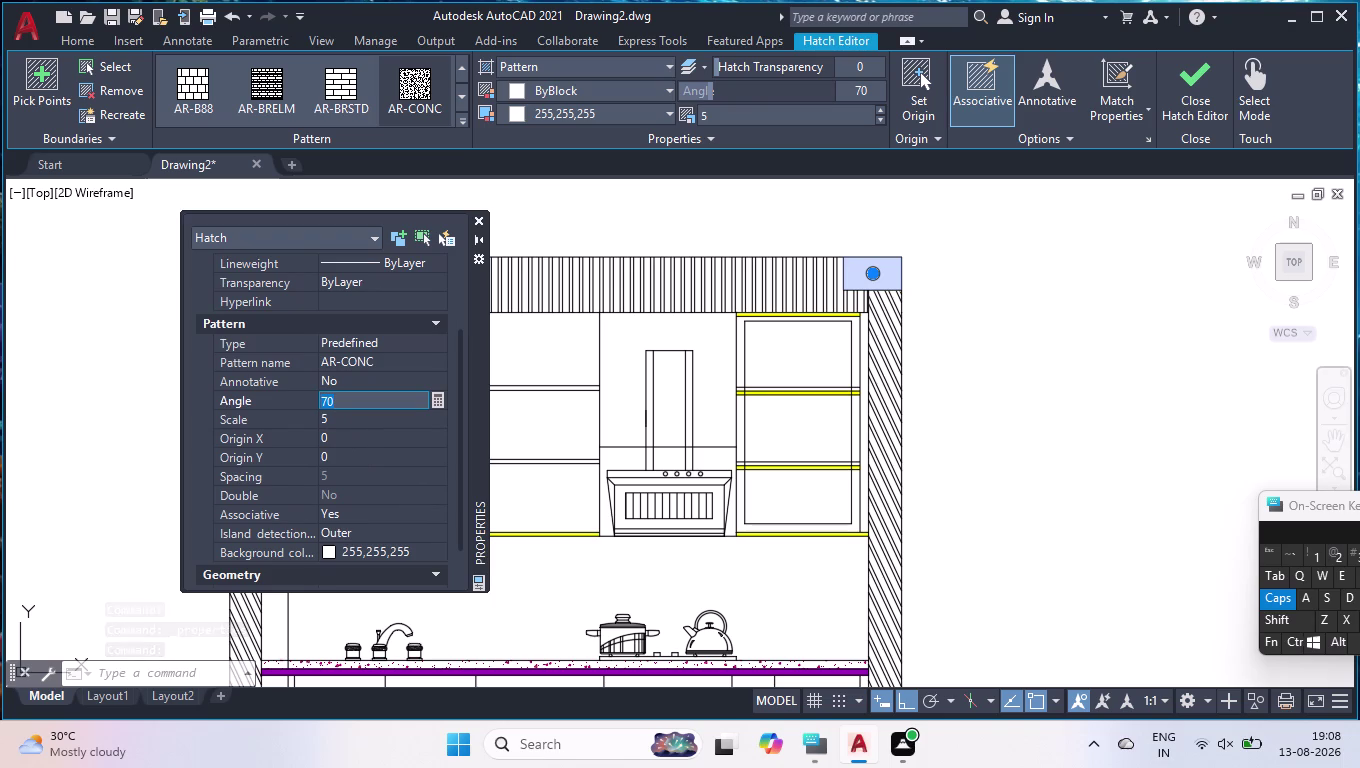
text(10)
key(Return)
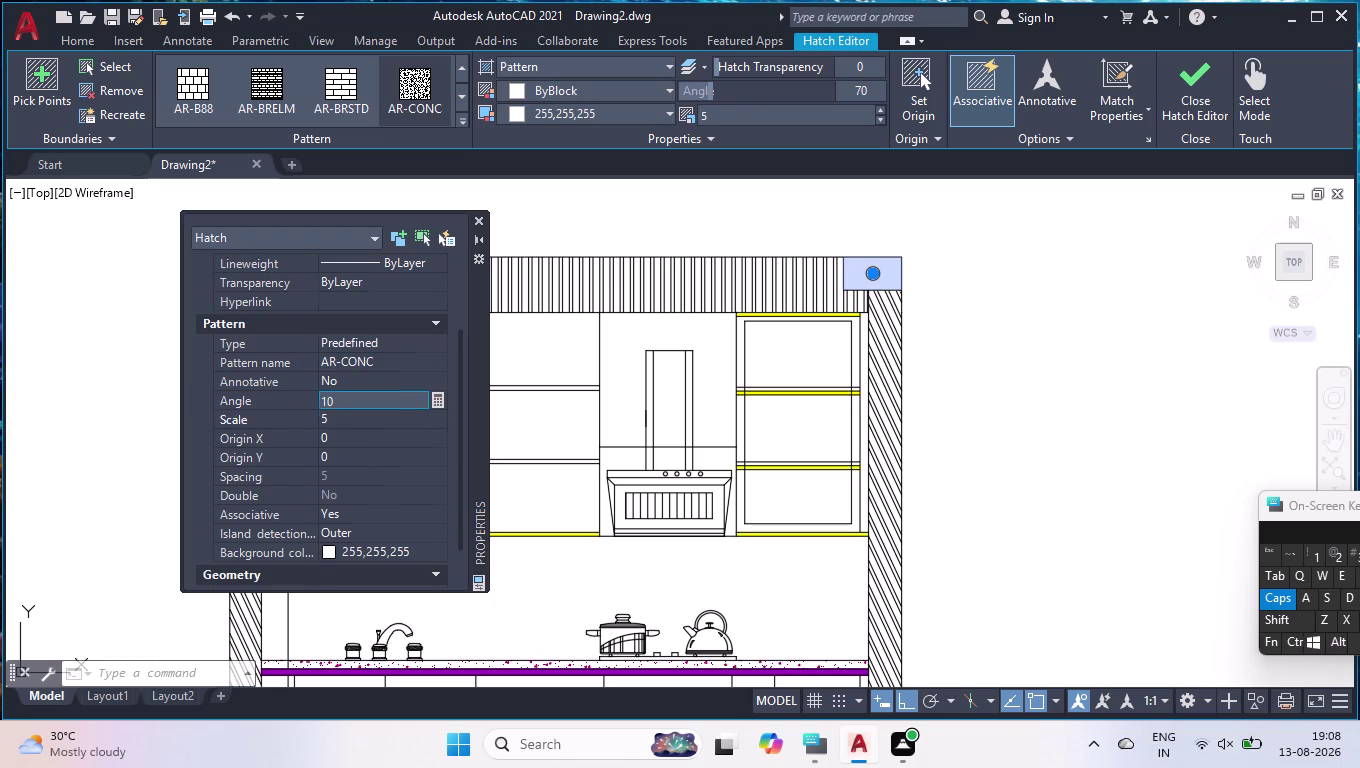
key(Return)
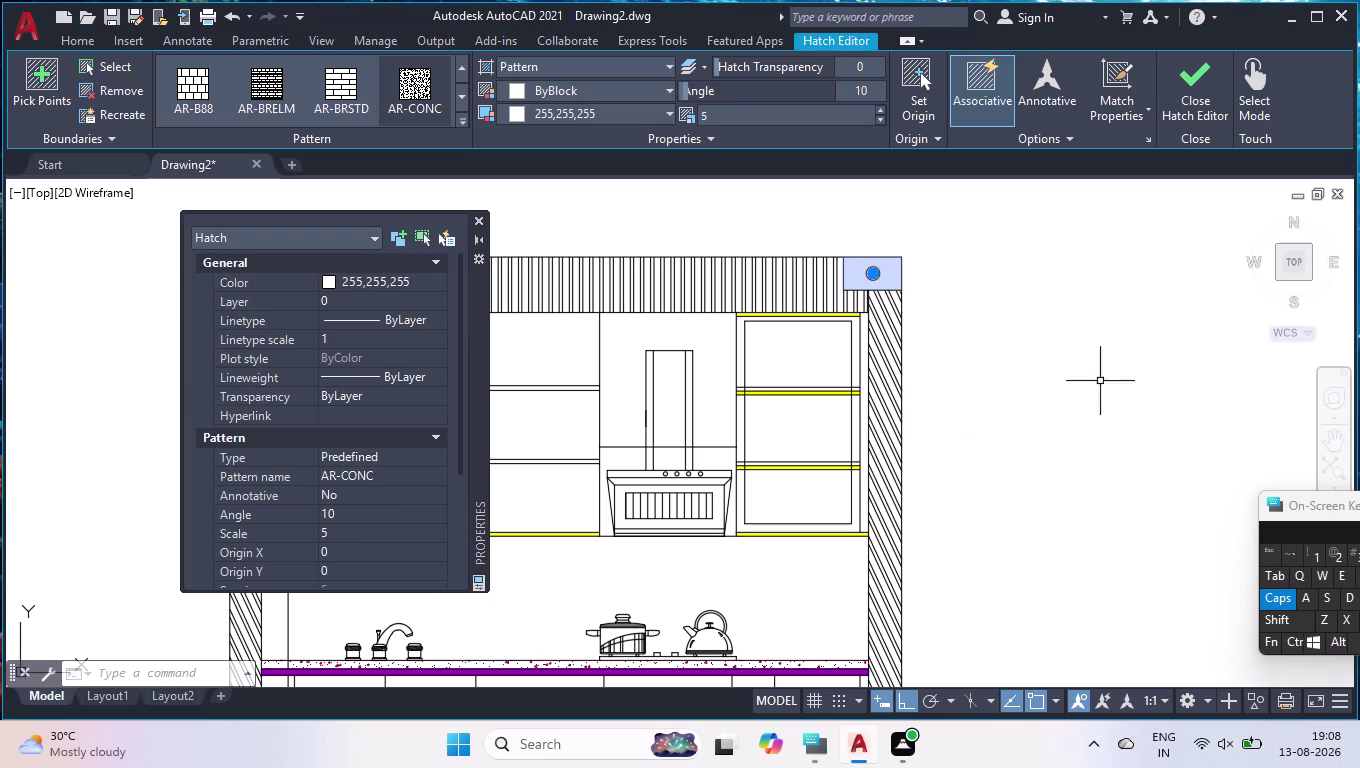
key(Escape)
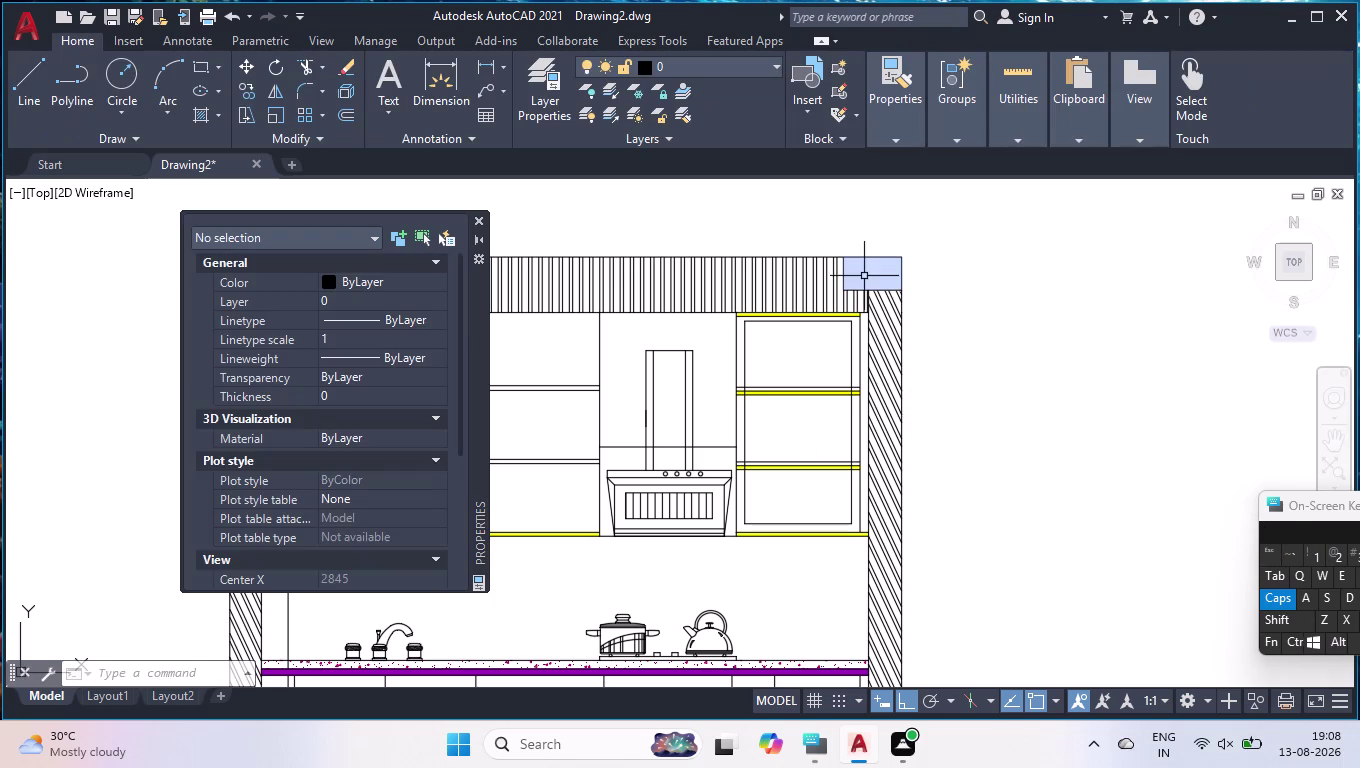